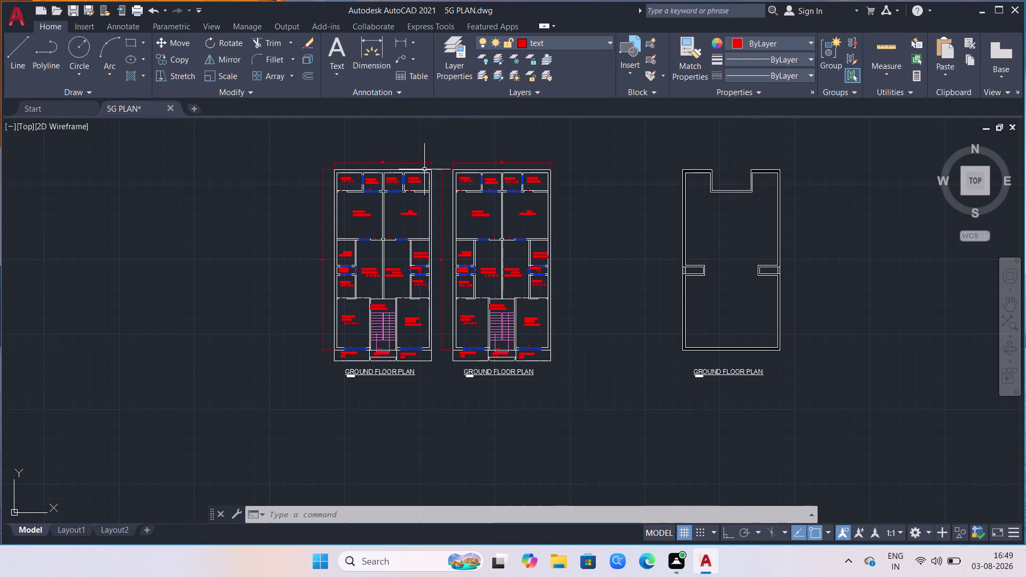
Select the first plan's projection label and its left, bottom and right edge lines.
scroll(up, 3)
scroll(up, 3)
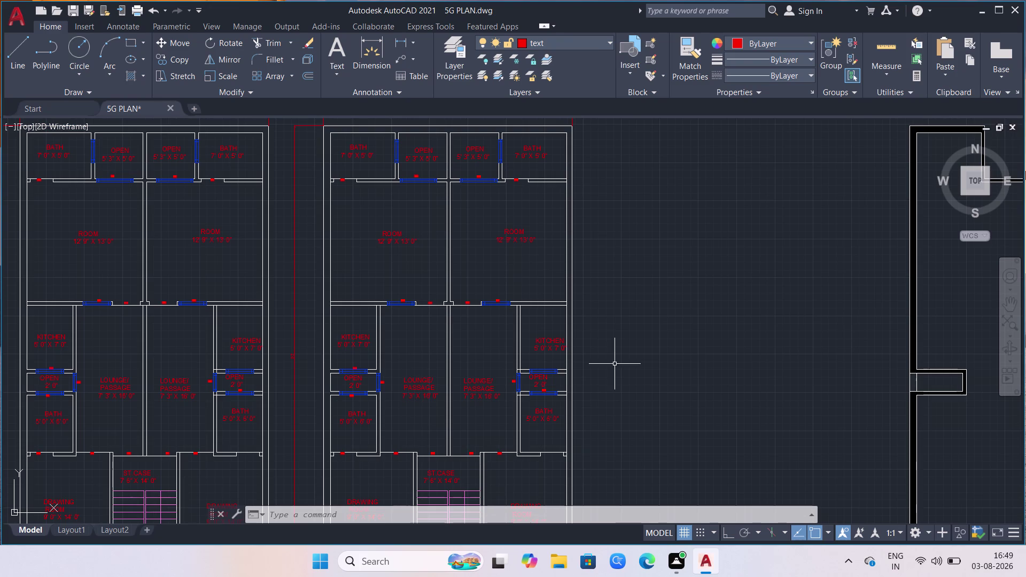
scroll(down, 3)
scroll(down, 3)
scroll(up, 3)
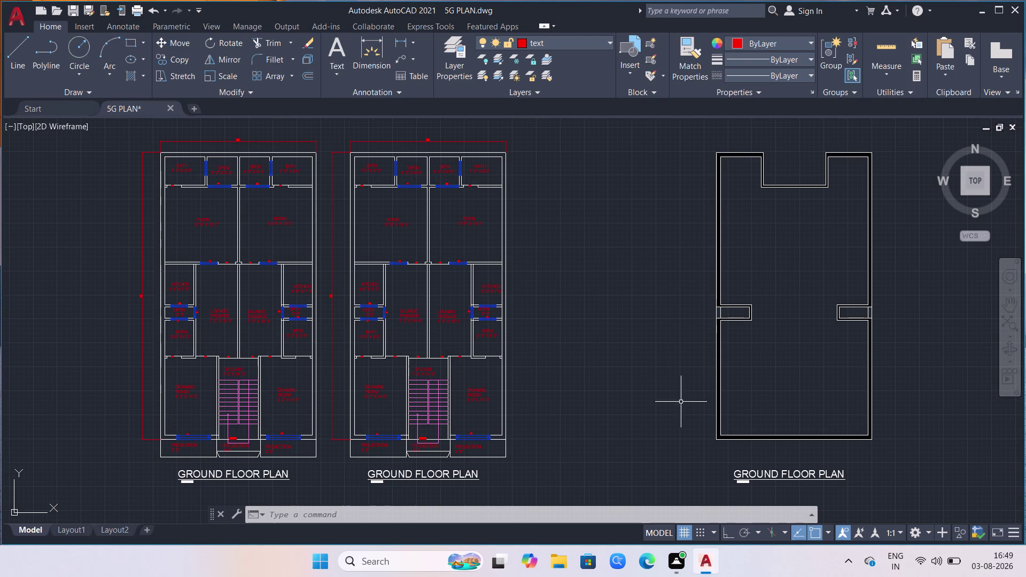
click(538, 135)
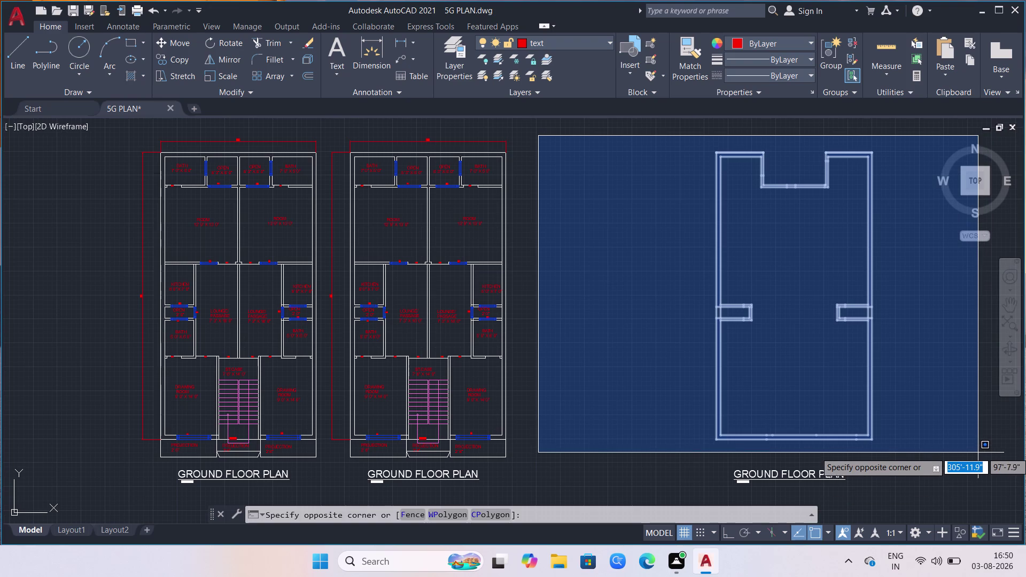
key(Escape)
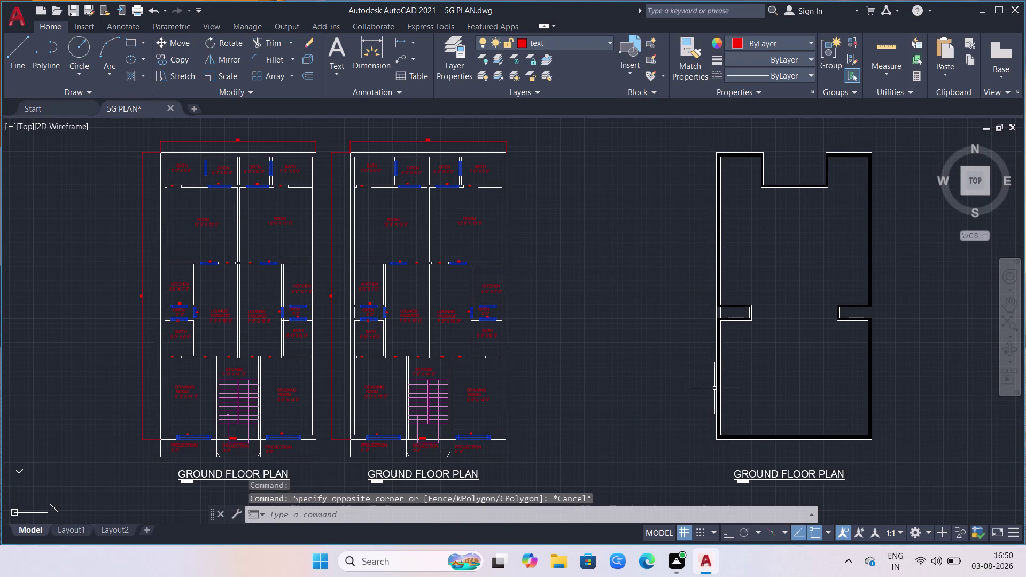
scroll(up, 3)
scroll(up, 3)
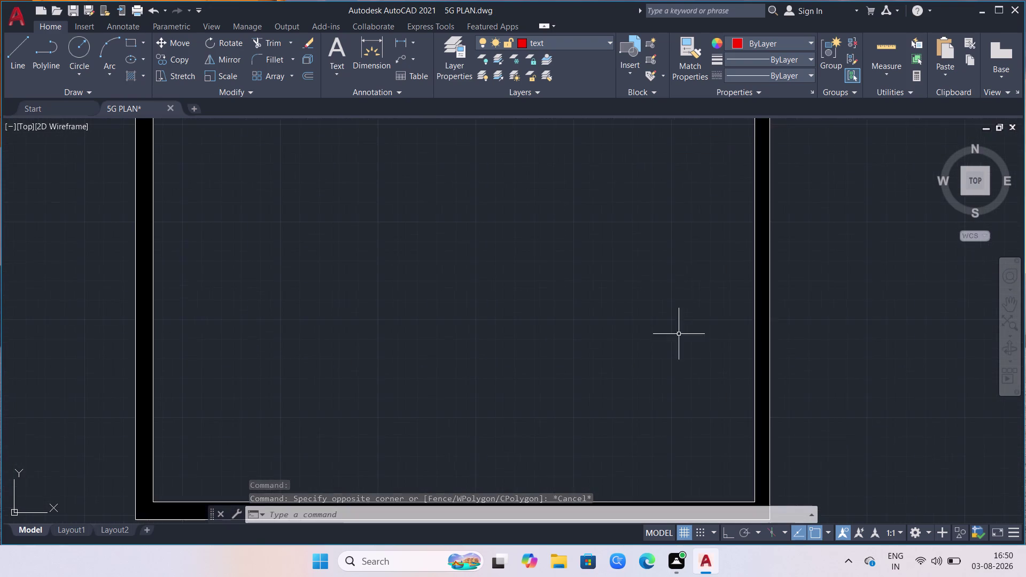
scroll(down, 3)
scroll(down, 3)
scroll(down, 3)
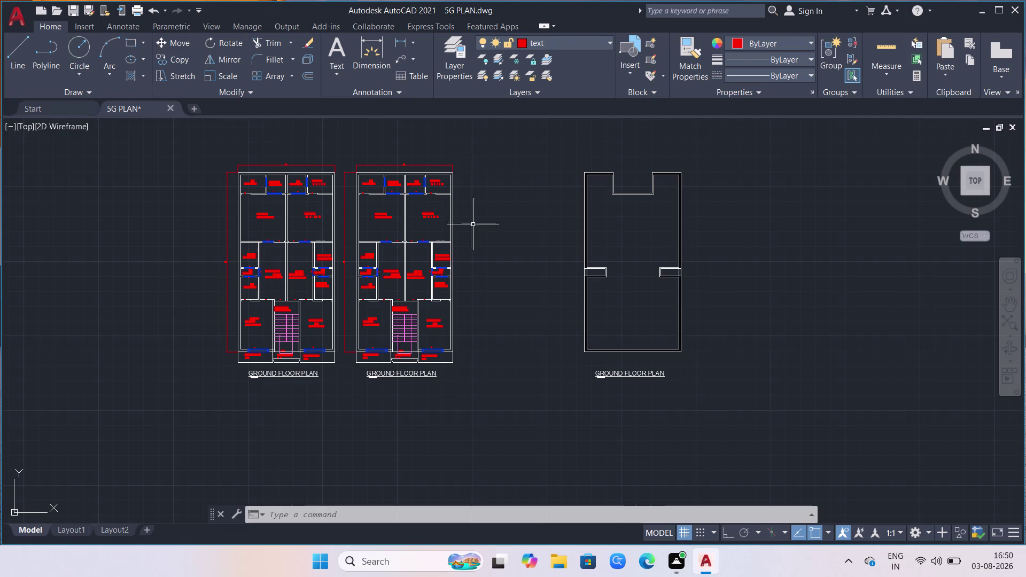
scroll(up, 3)
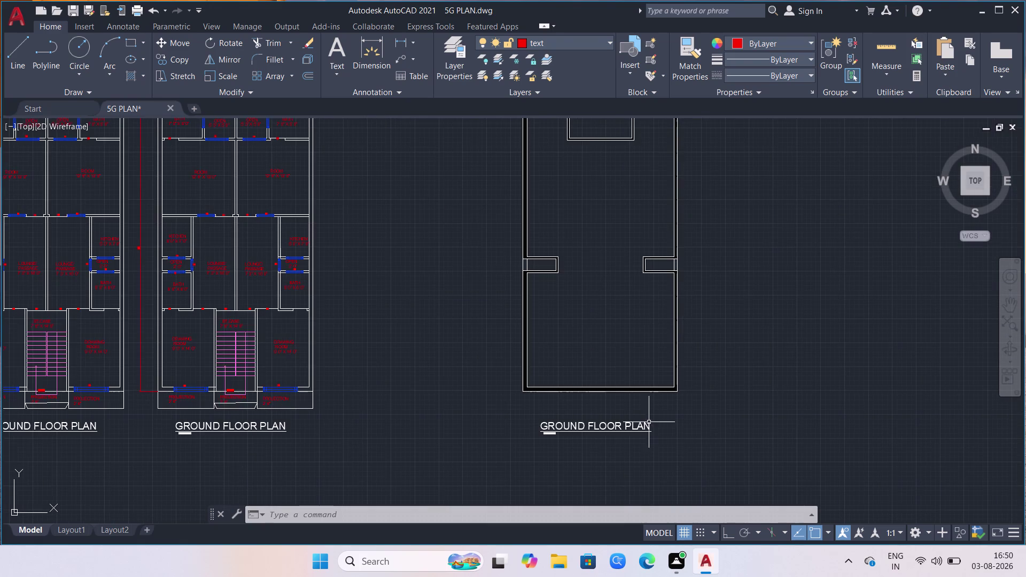
scroll(up, 3)
scroll(down, 3)
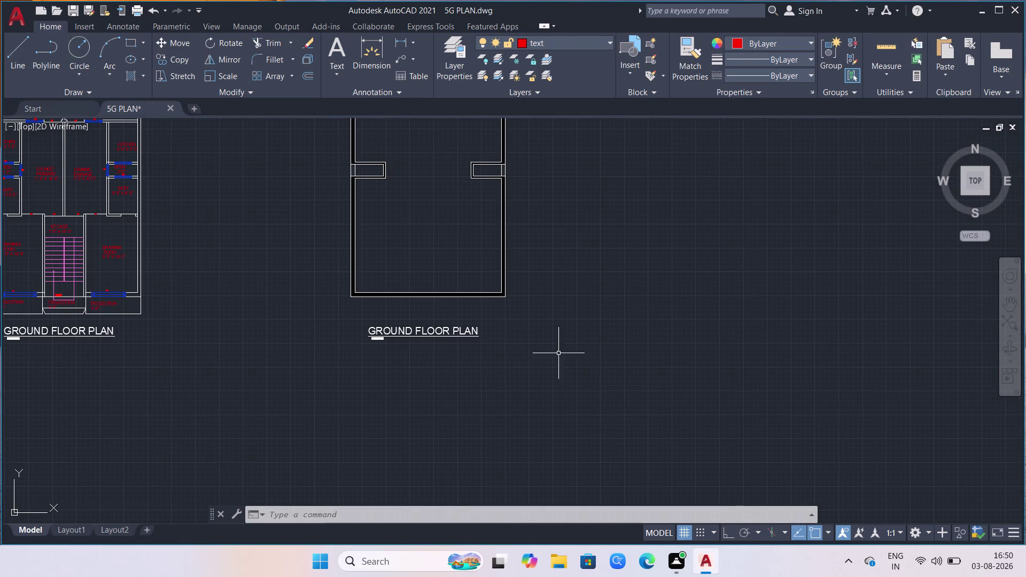
scroll(down, 3)
scroll(up, 3)
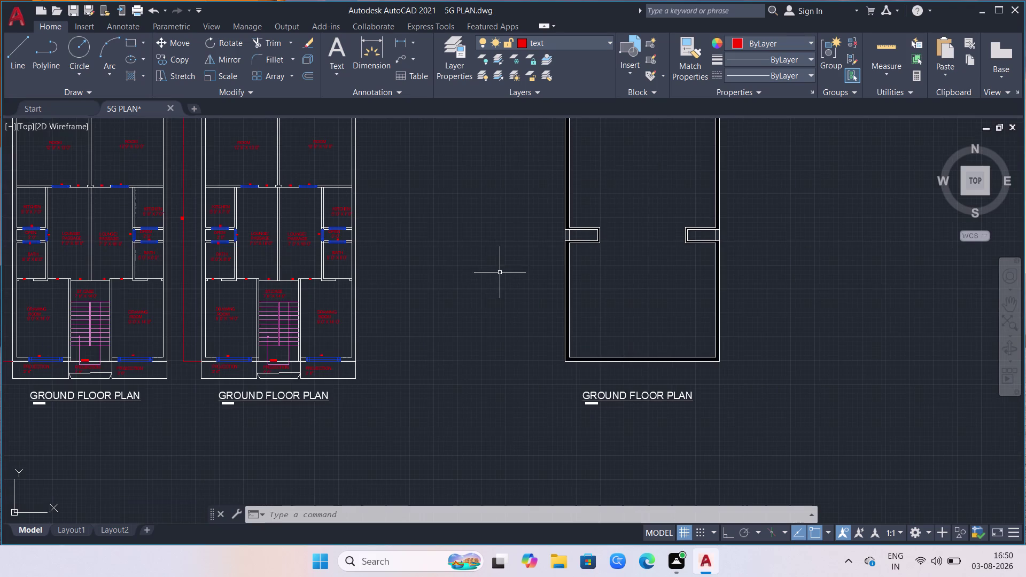
scroll(down, 3)
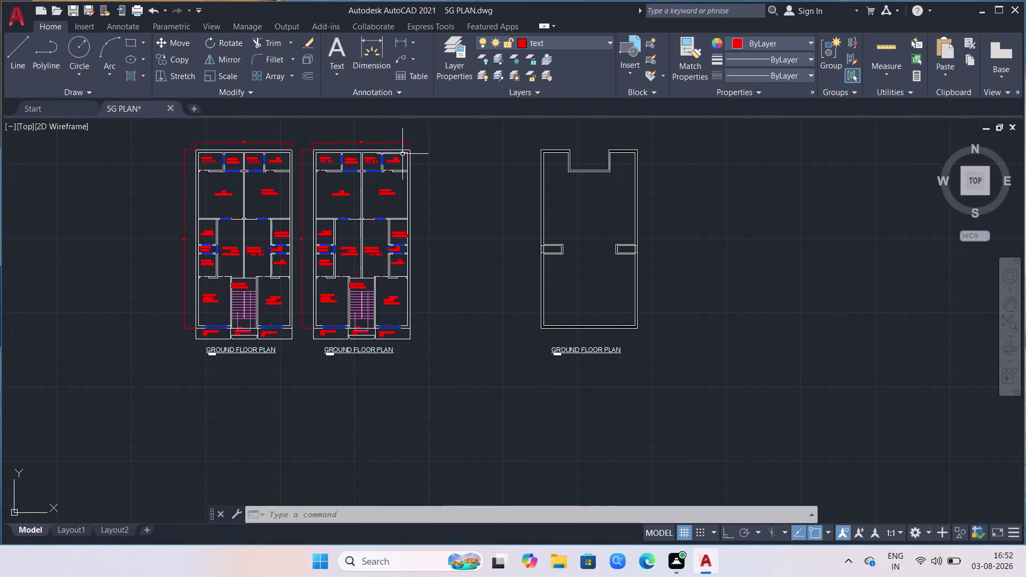
scroll(down, 3)
scroll(up, 3)
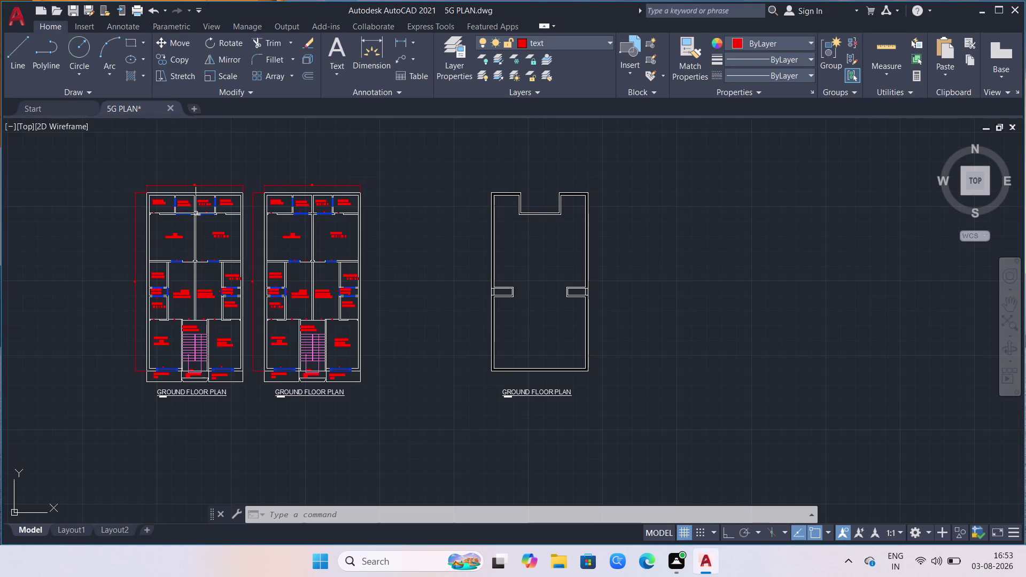
scroll(down, 3)
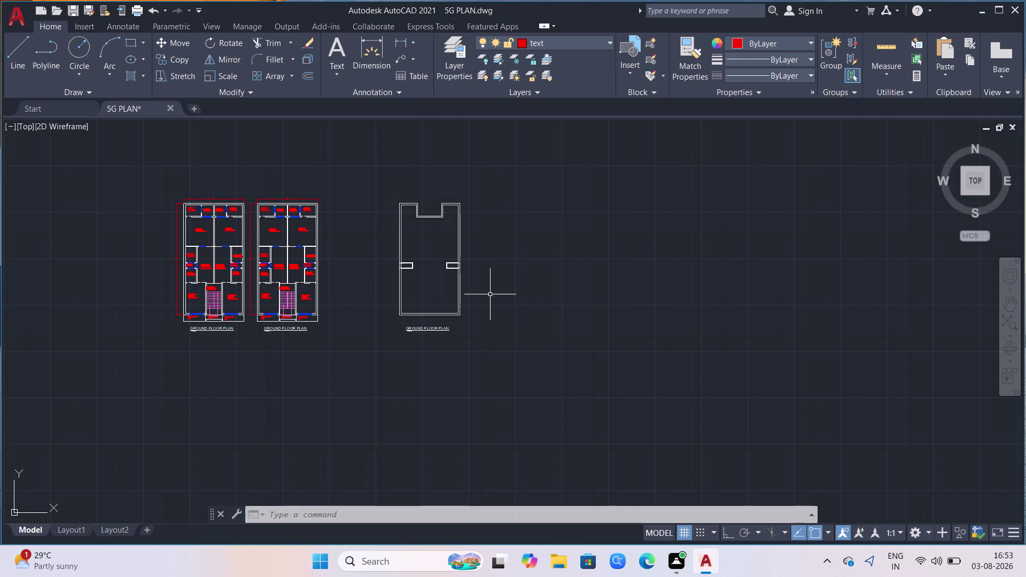
scroll(up, 3)
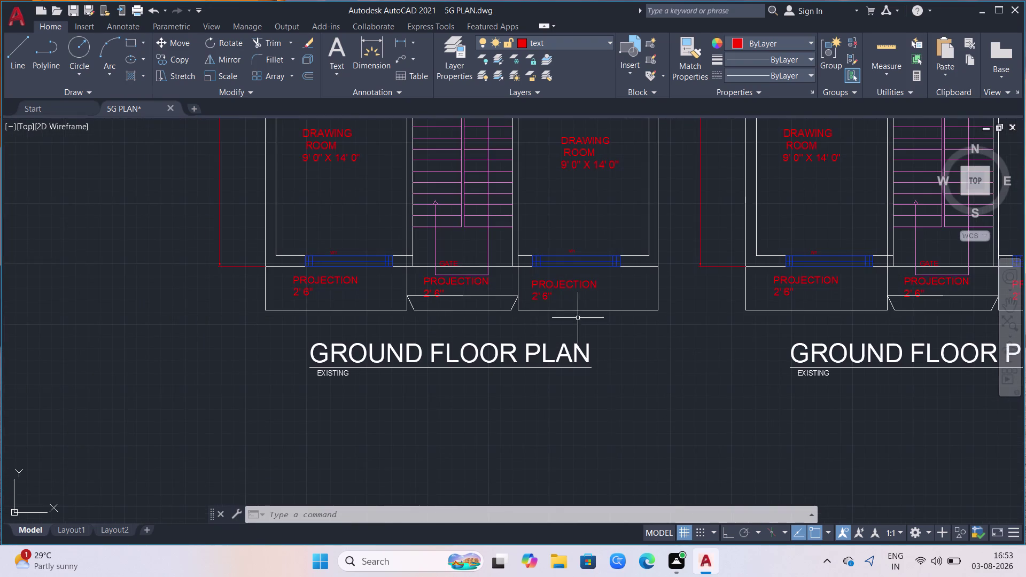
scroll(up, 3)
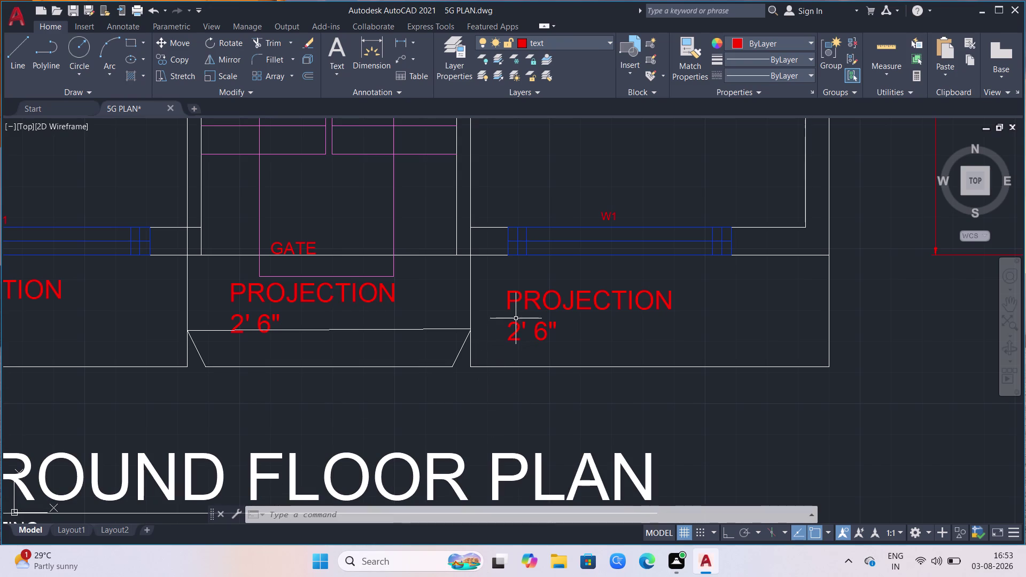
scroll(down, 3)
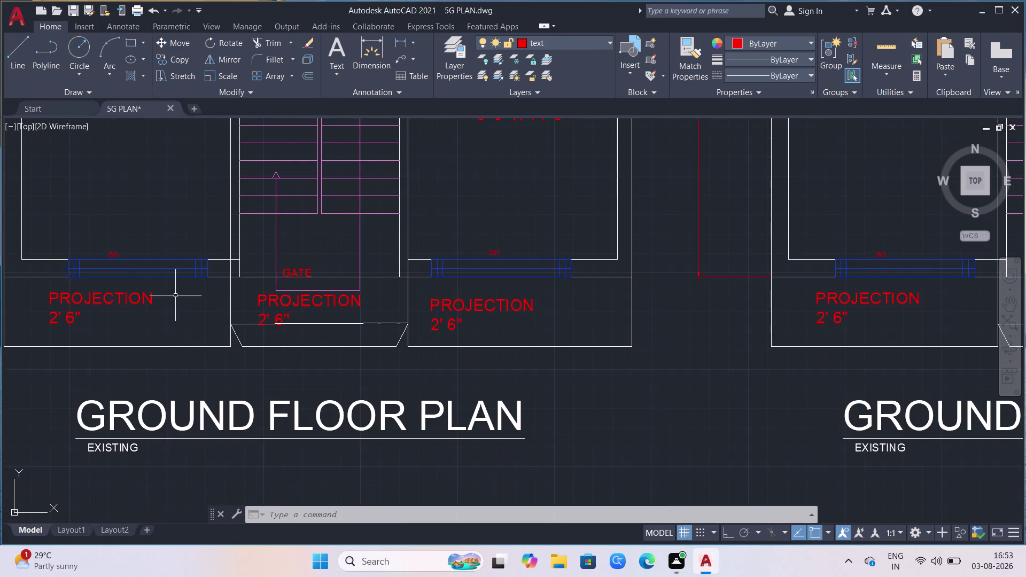
scroll(down, 3)
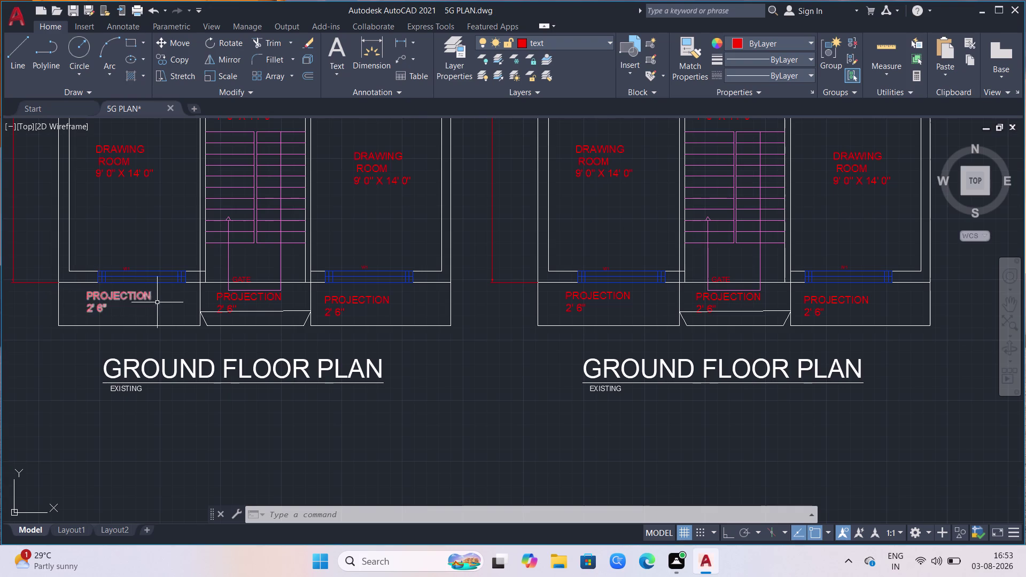
click(96, 295)
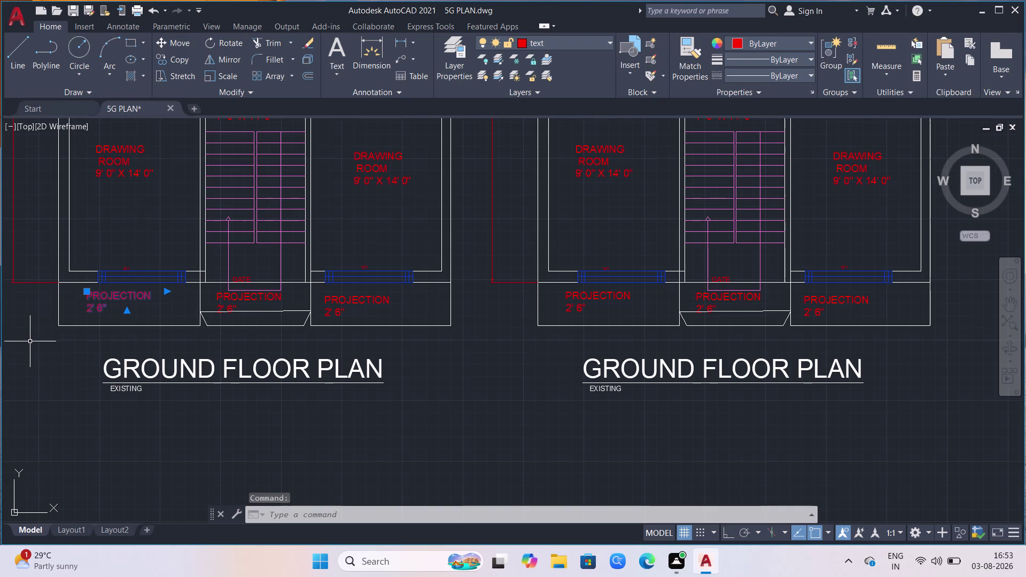
scroll(up, 3)
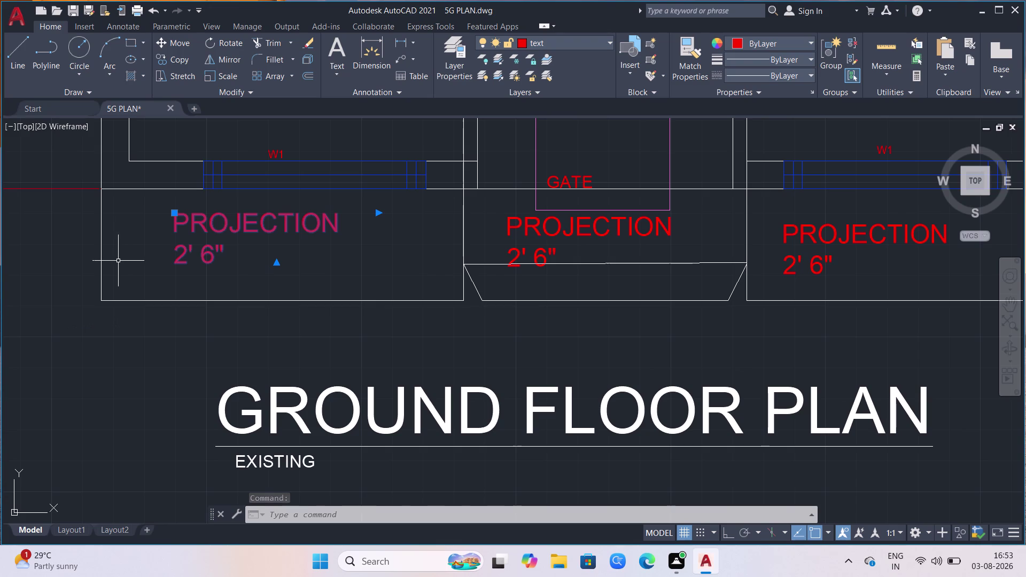
click(102, 261)
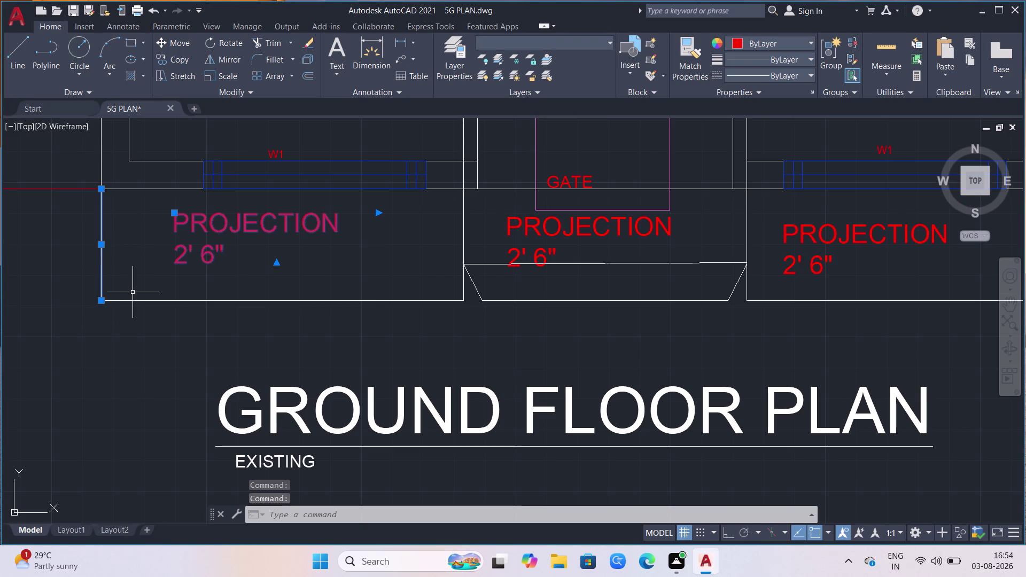
click(141, 299)
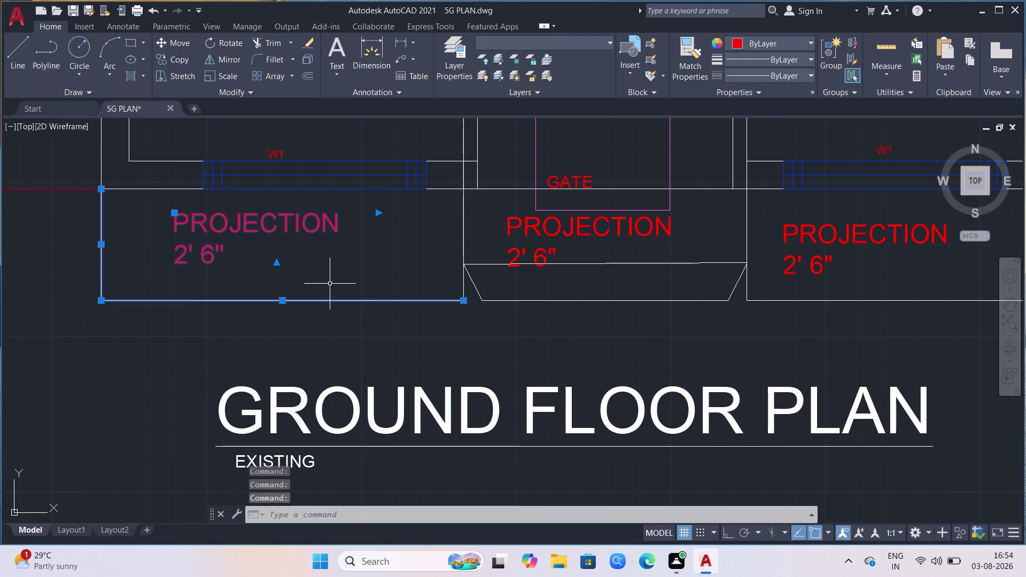
click(464, 242)
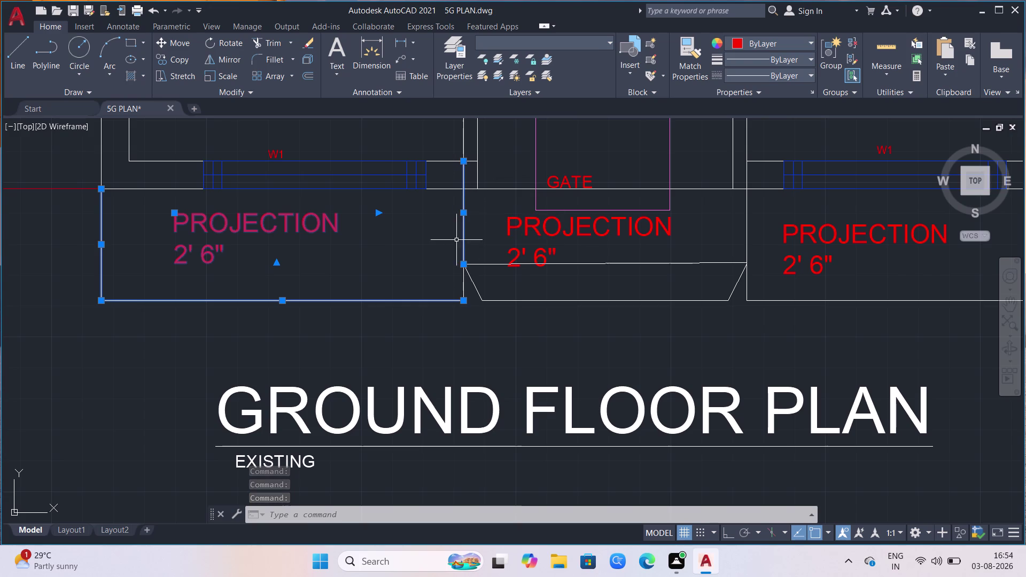
click(463, 290)
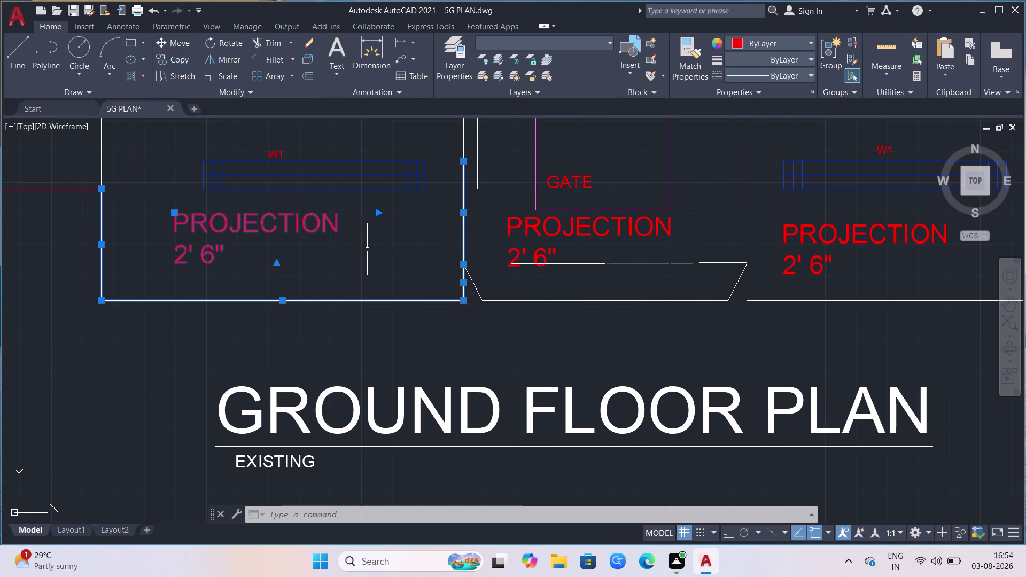
key(Escape)
click(355, 300)
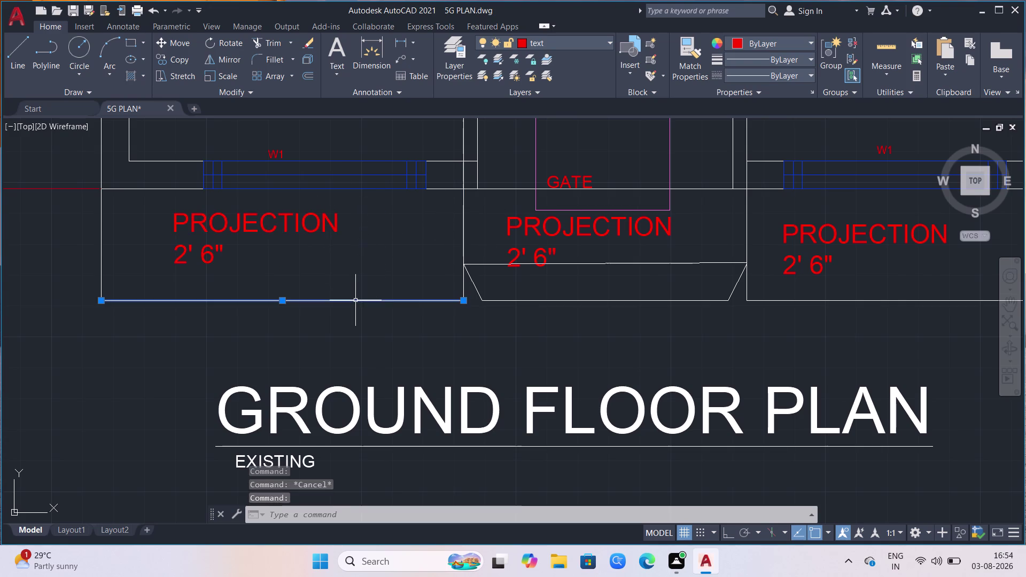
click(463, 280)
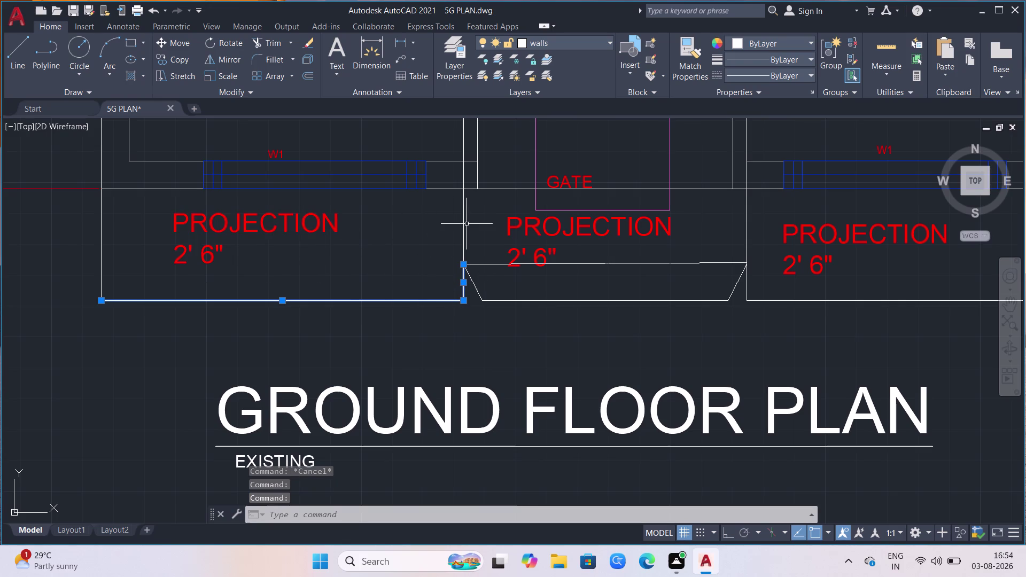
click(462, 222)
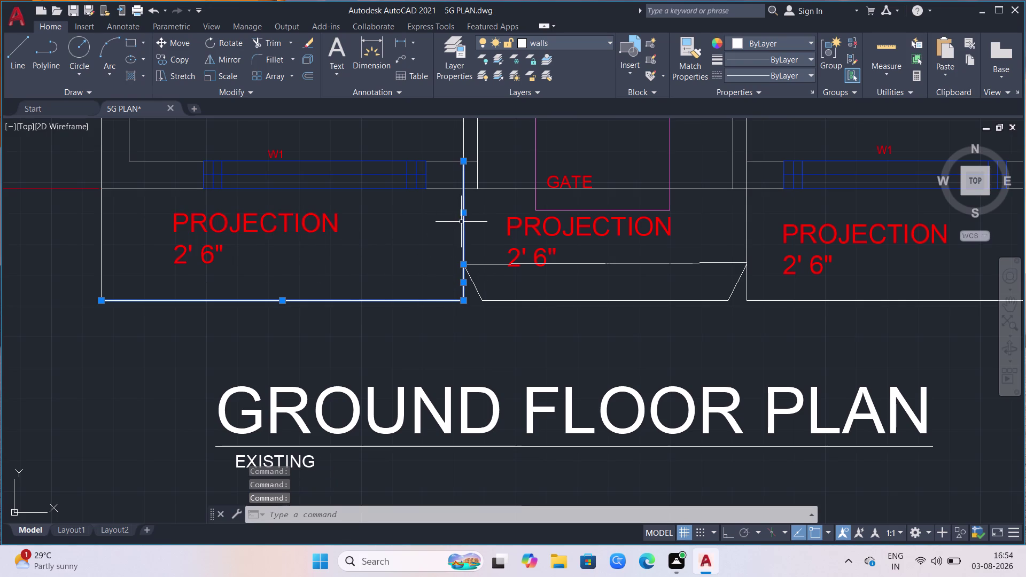
click(106, 241)
click(71, 241)
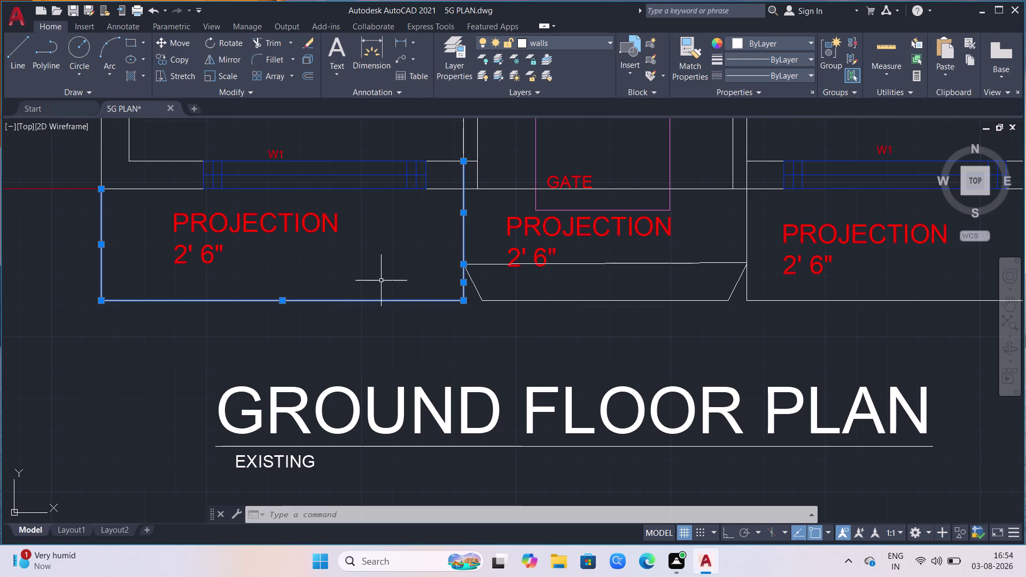
Run OFFSET at distance 2 and double the left projection's bottom and right edges.
key(o)
key(Return)
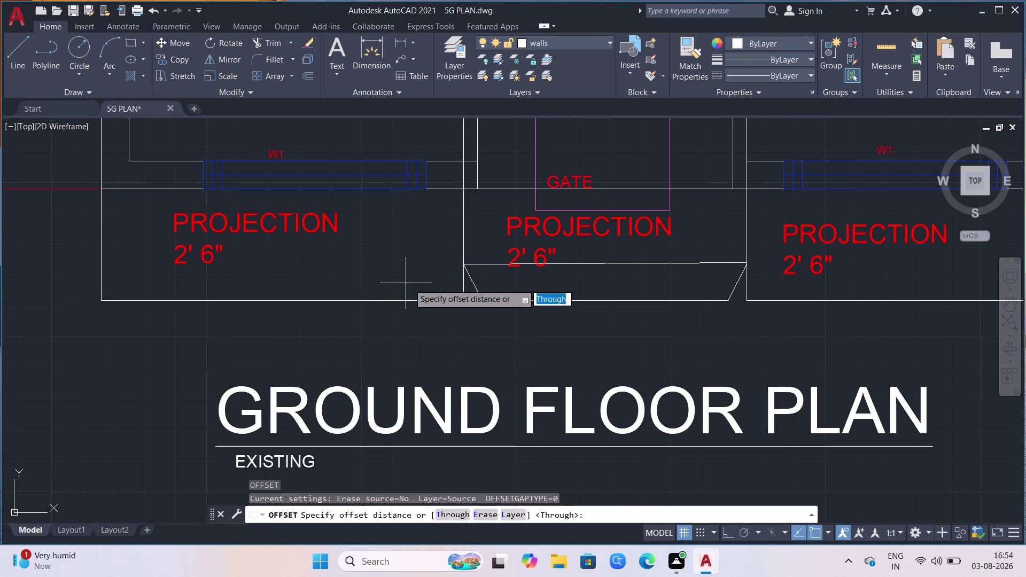
click(467, 301)
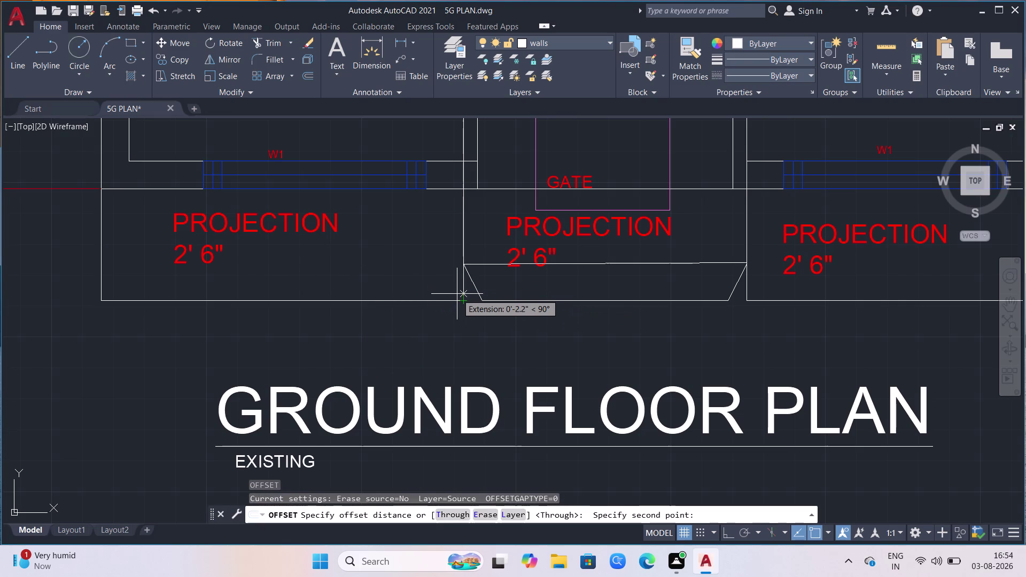
key(2)
key(Return)
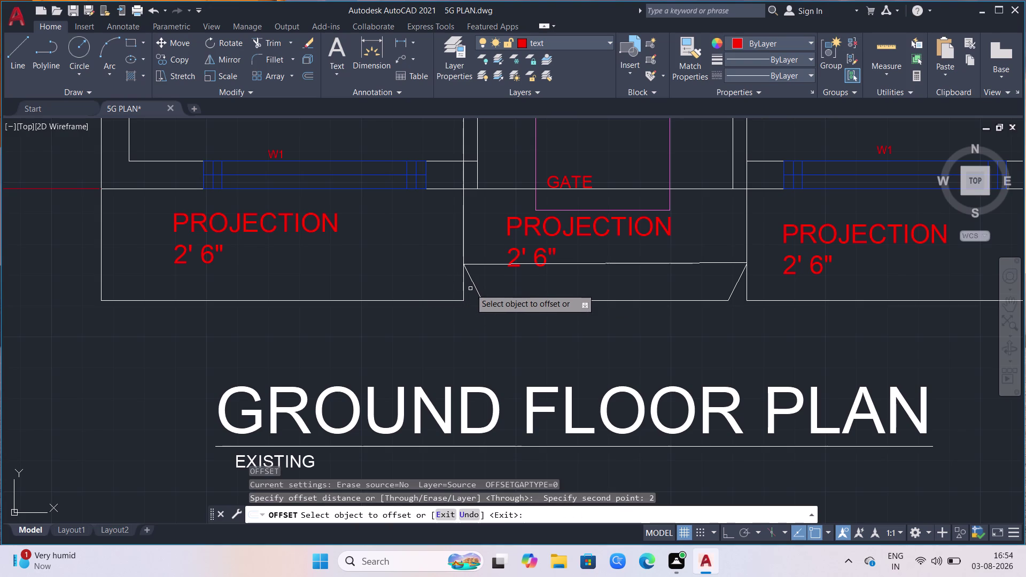
click(446, 300)
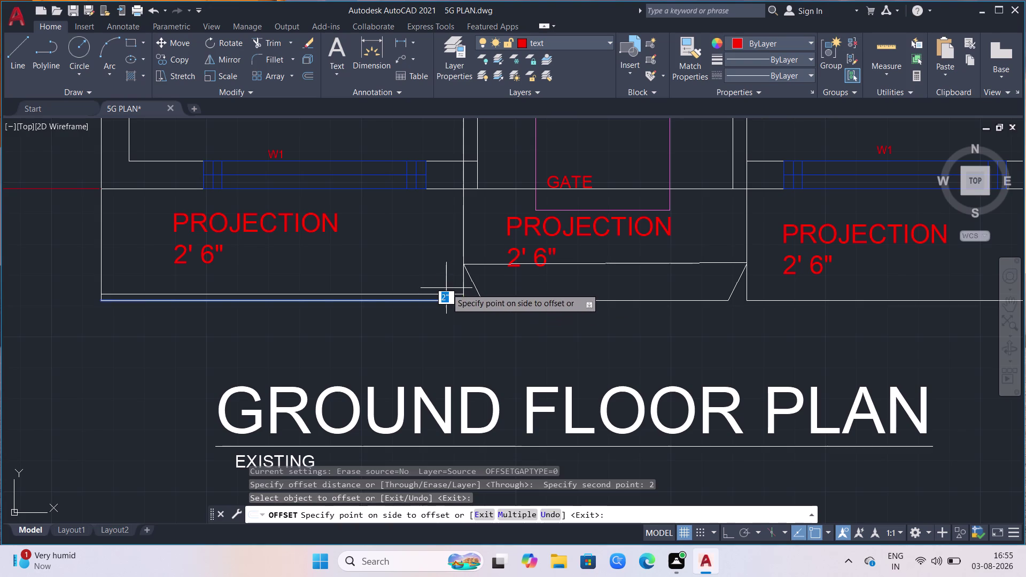
click(446, 288)
click(462, 282)
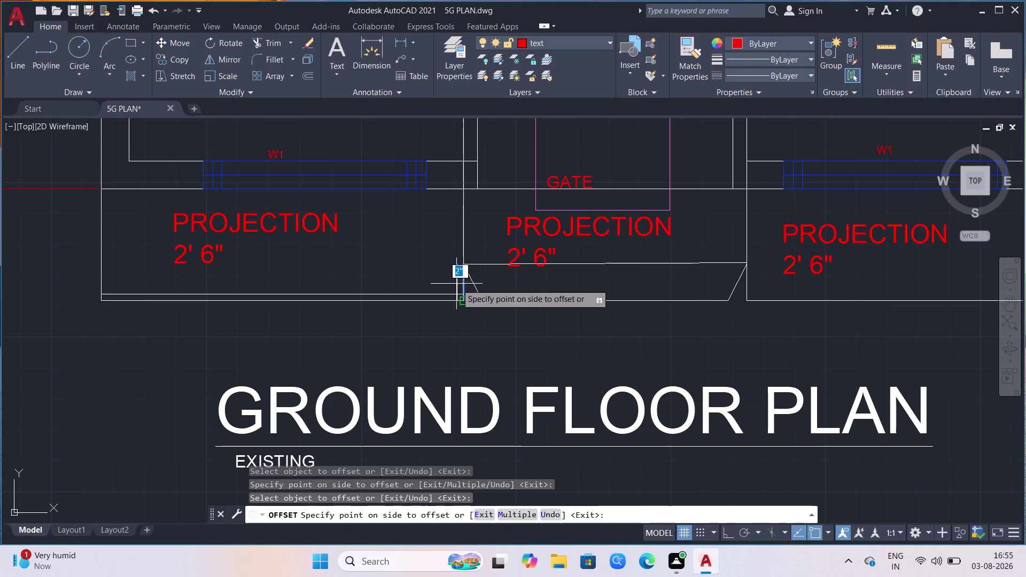
click(456, 284)
click(463, 281)
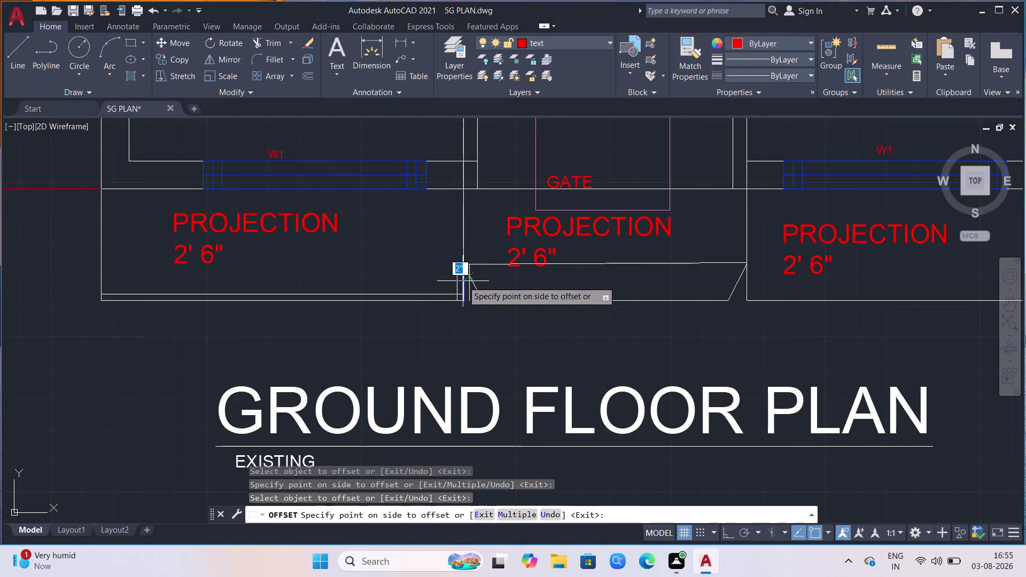
click(413, 285)
click(464, 231)
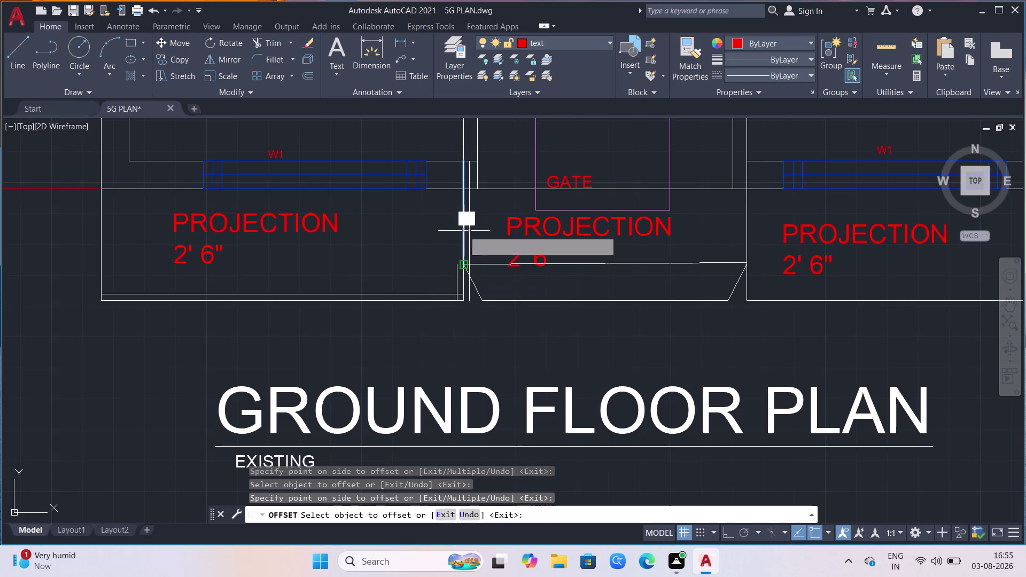
click(439, 238)
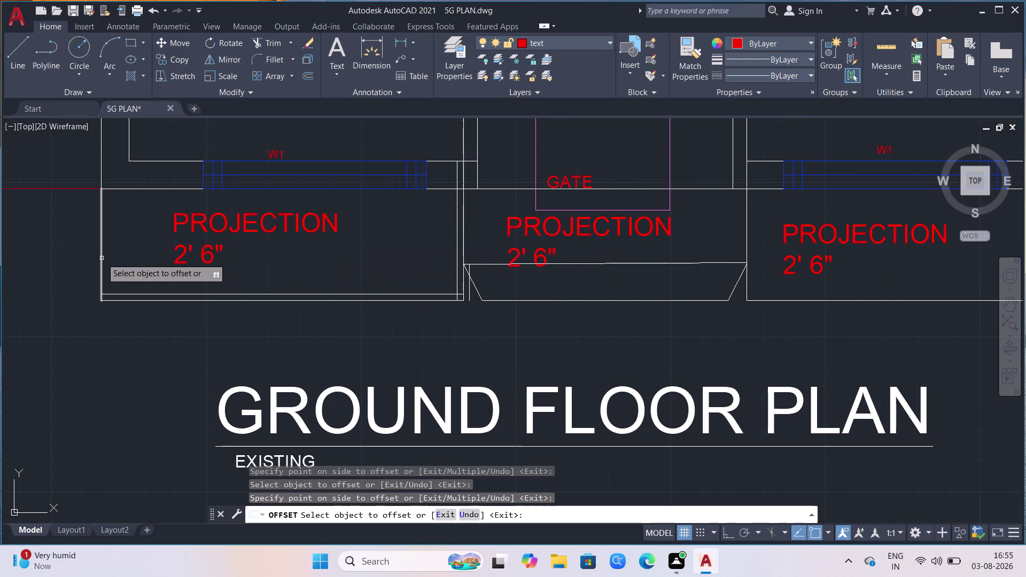
Offset the left outer edge and the middle projection's angled and bottom edges inward.
click(102, 259)
click(112, 258)
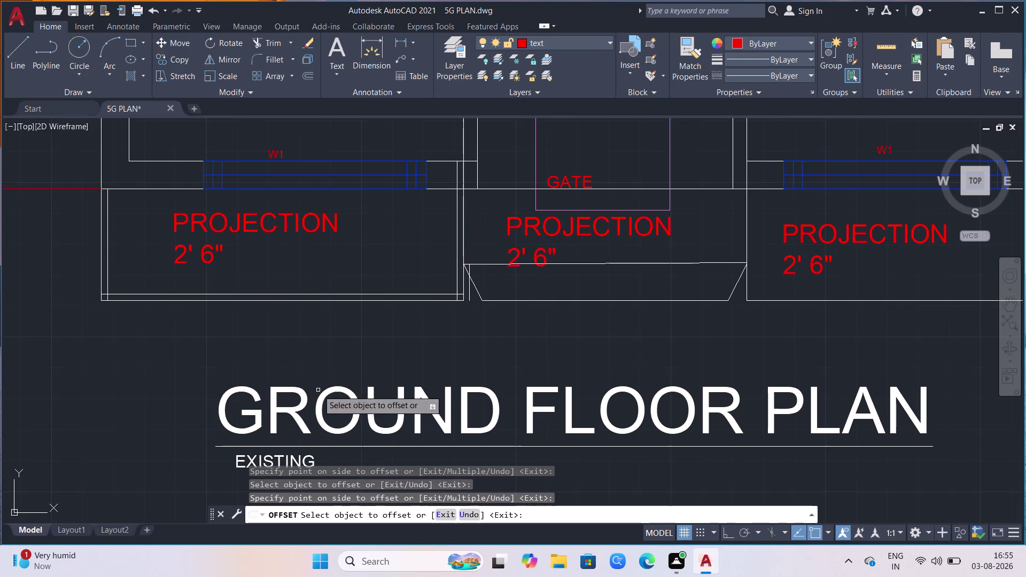
click(478, 292)
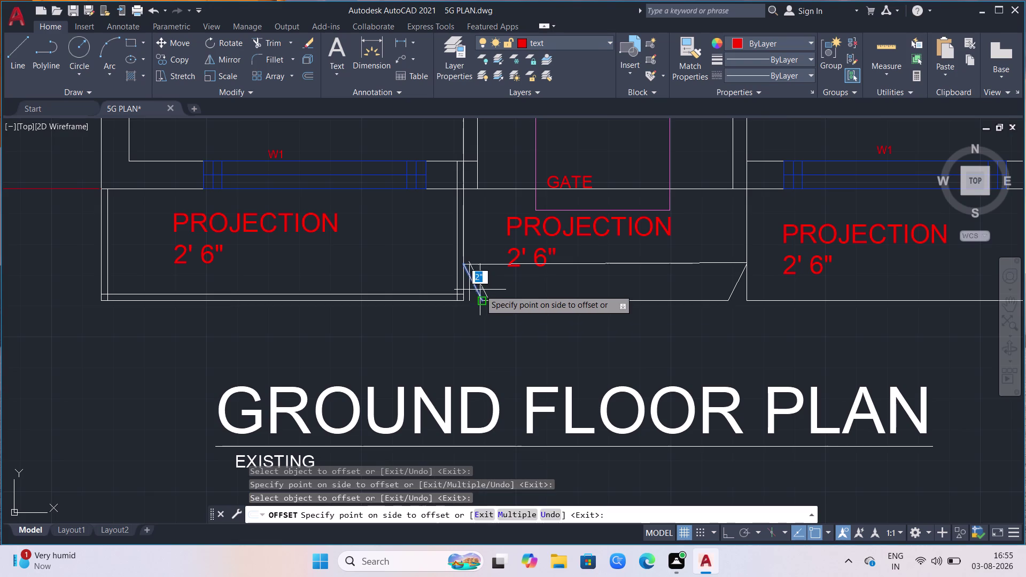
click(494, 282)
click(565, 301)
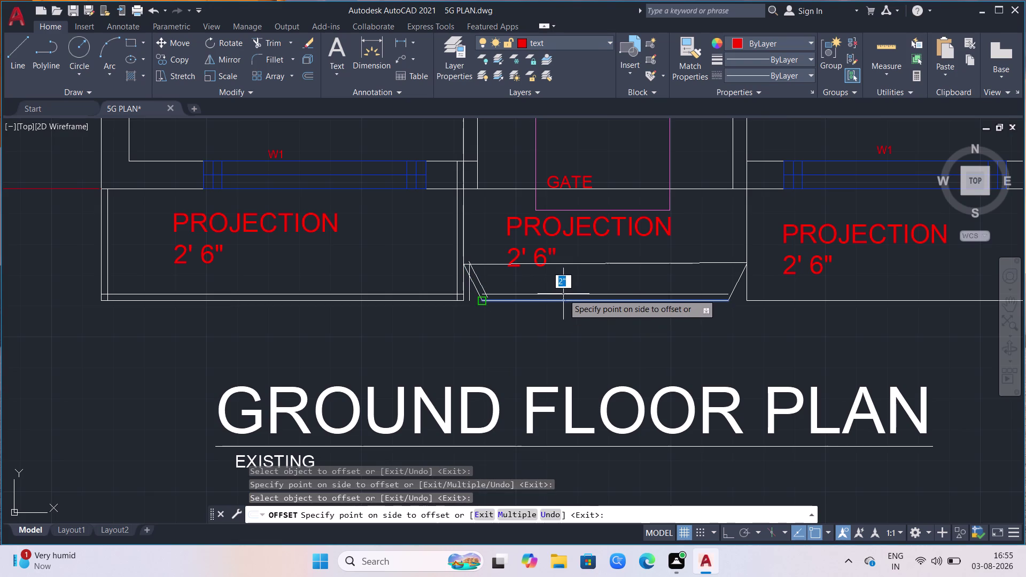
click(563, 288)
click(736, 285)
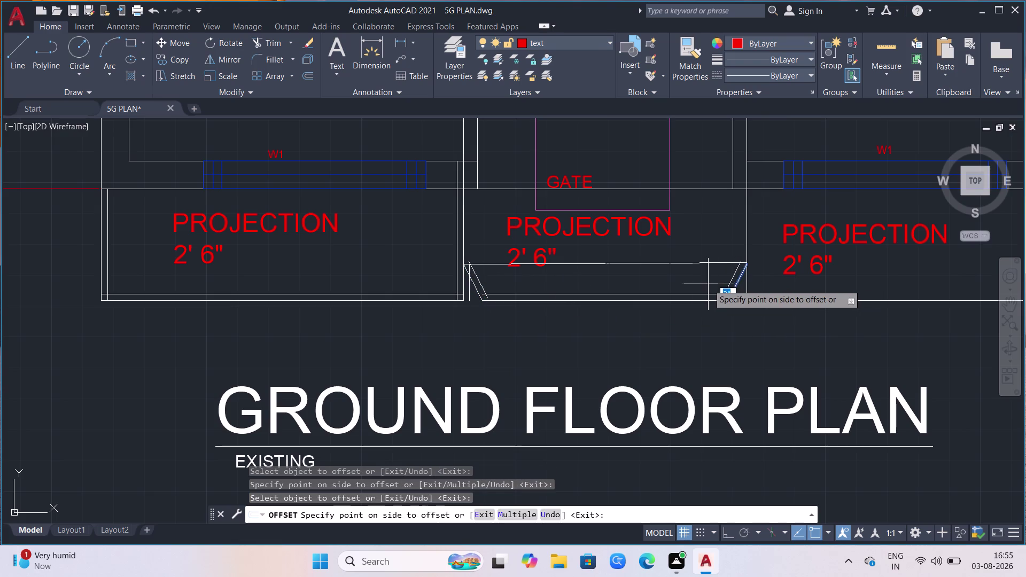
click(707, 285)
click(747, 235)
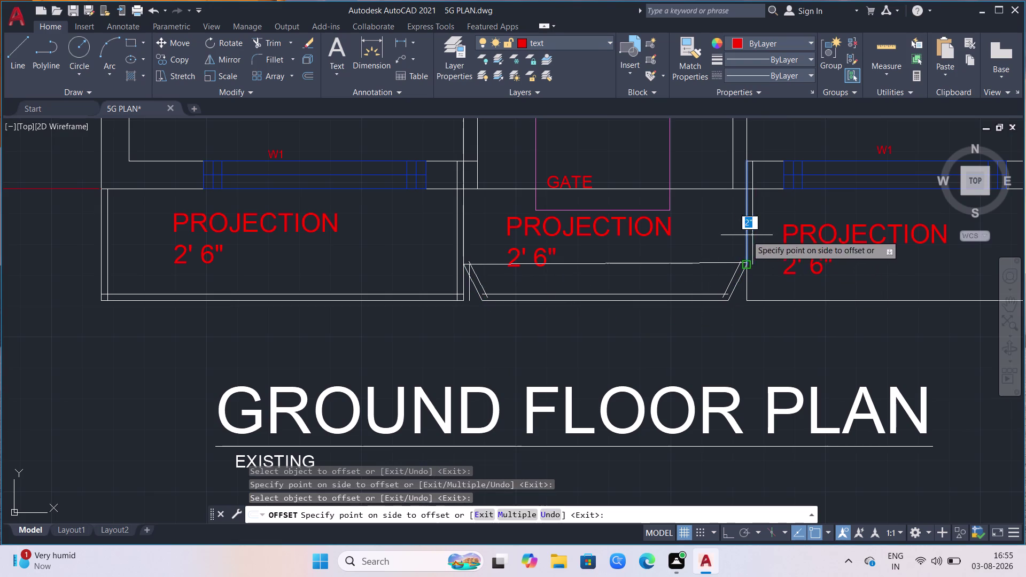
click(709, 243)
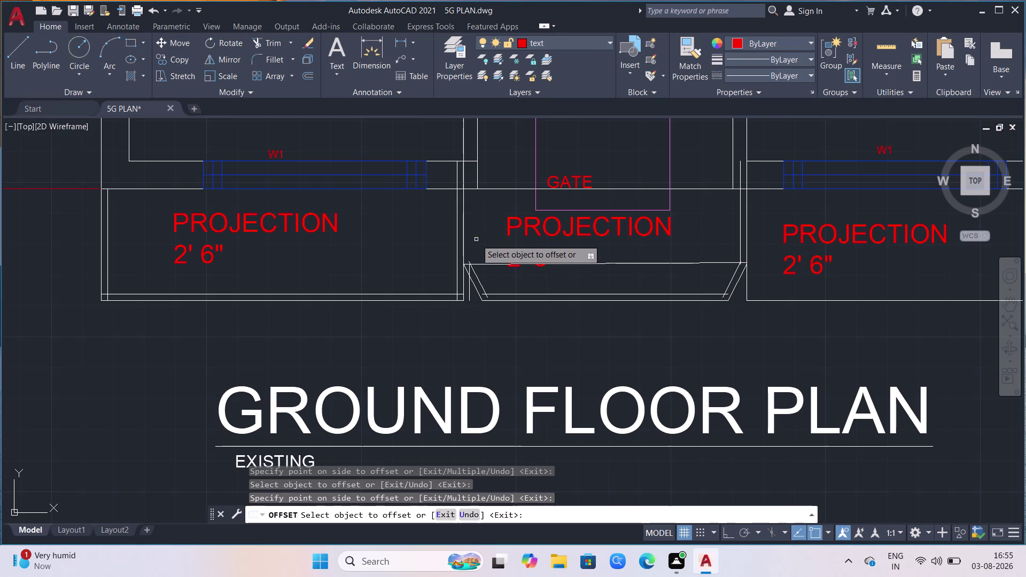
Offset the right projection's left edge and the next plan's projection edge inward, then stop.
click(462, 242)
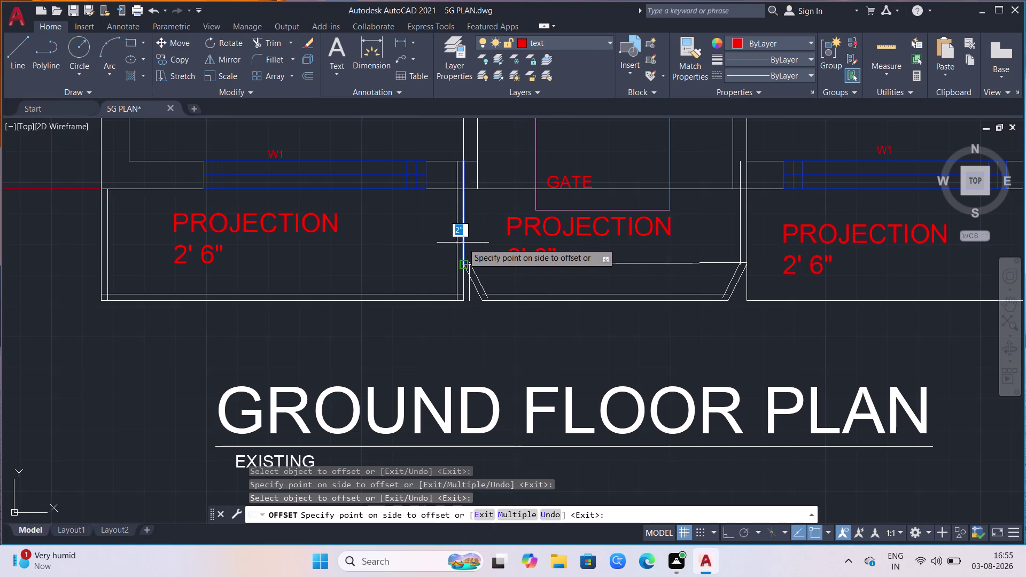
click(484, 245)
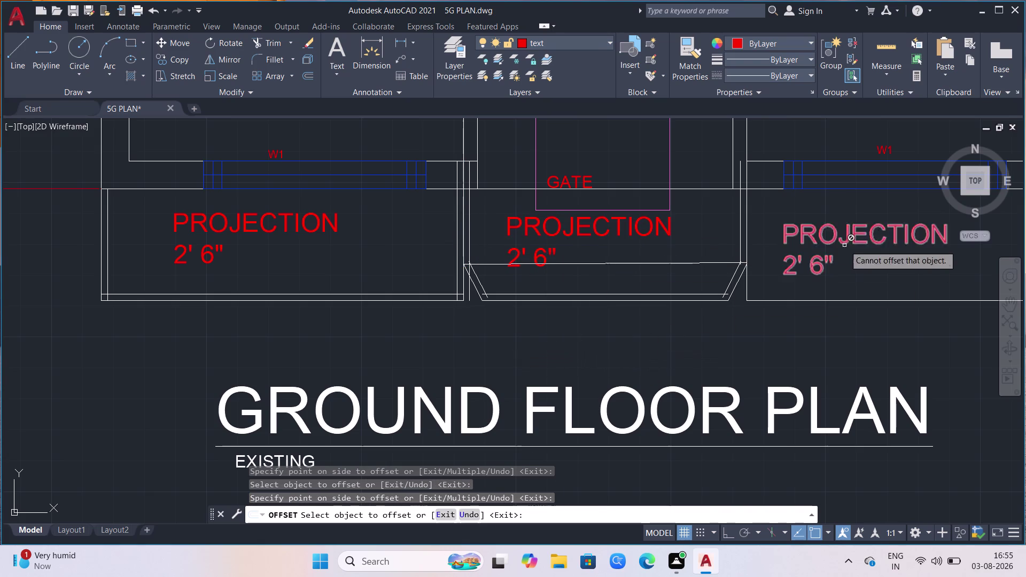
click(747, 230)
click(760, 229)
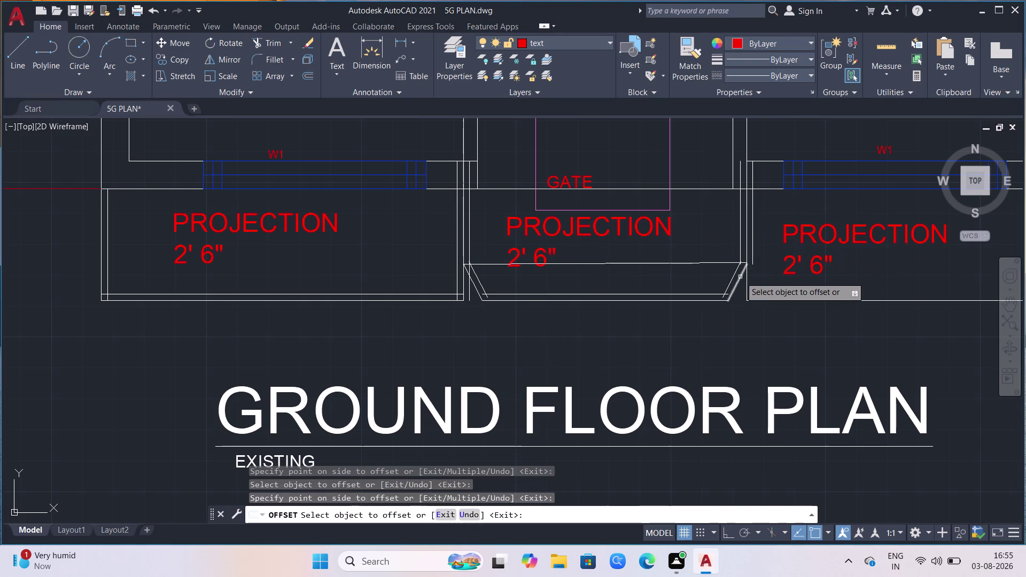
click(747, 278)
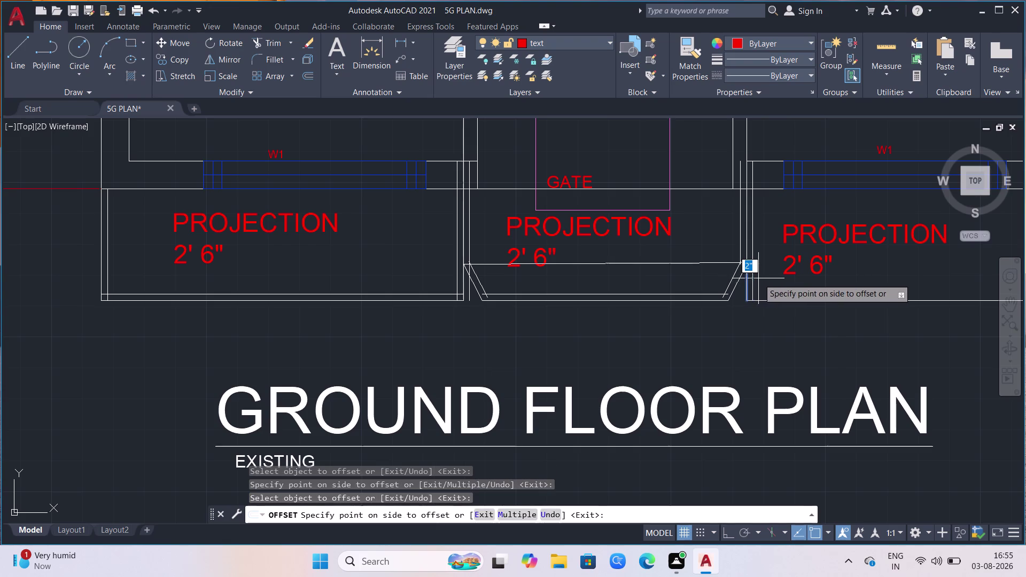
drag(758, 278, 772, 279)
click(806, 296)
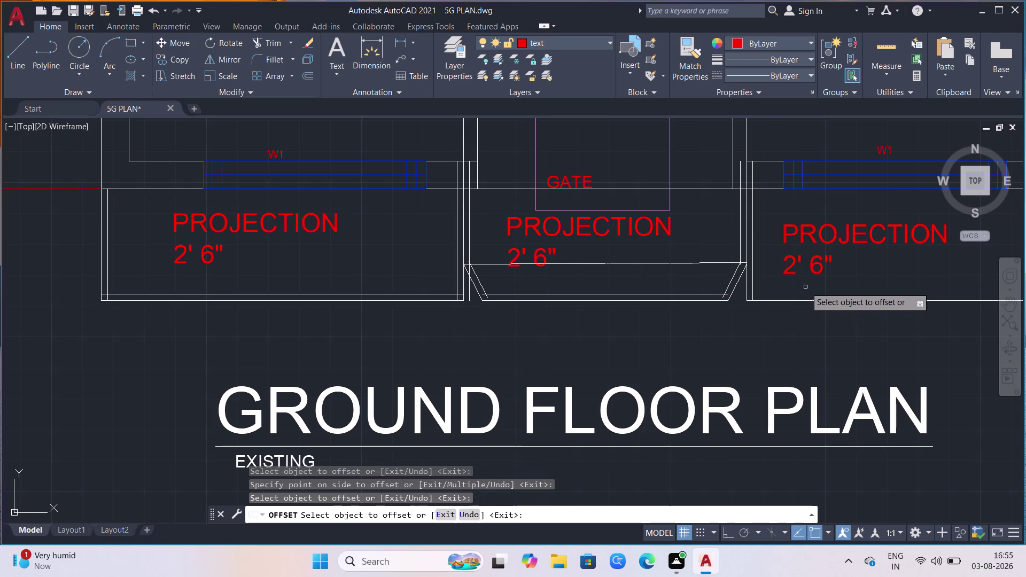
click(809, 301)
click(811, 276)
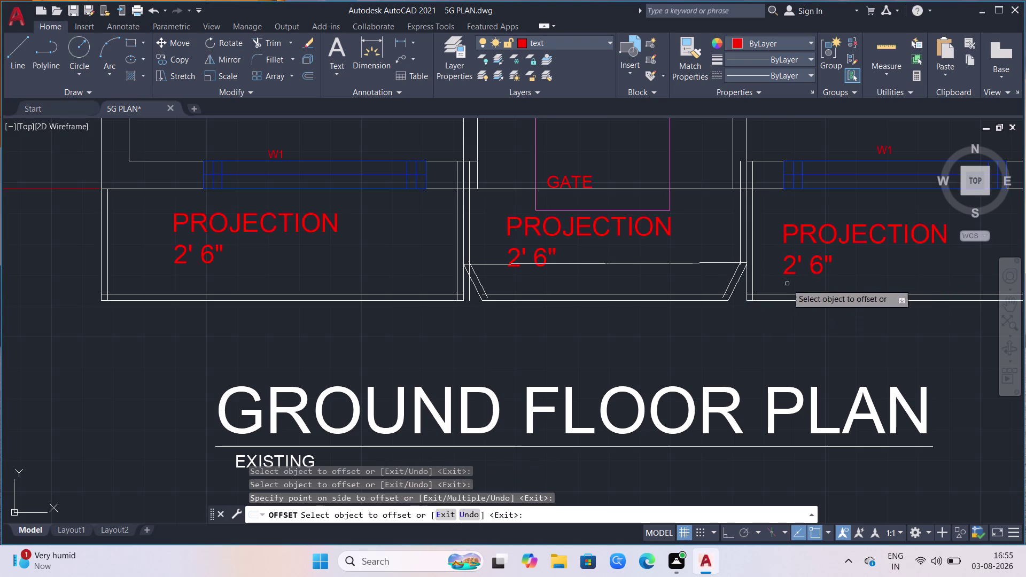
scroll(down, 3)
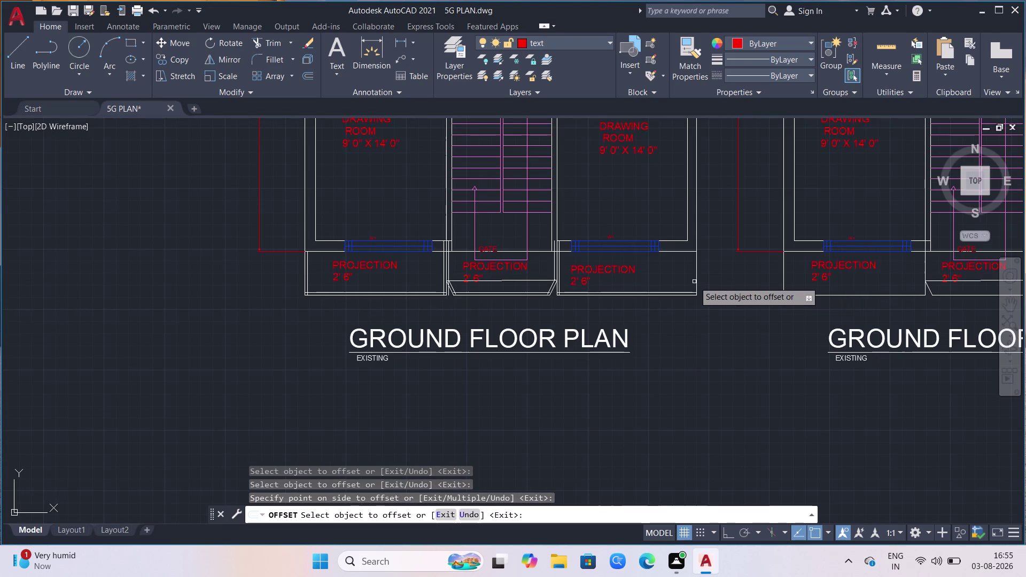
click(694, 282)
click(701, 276)
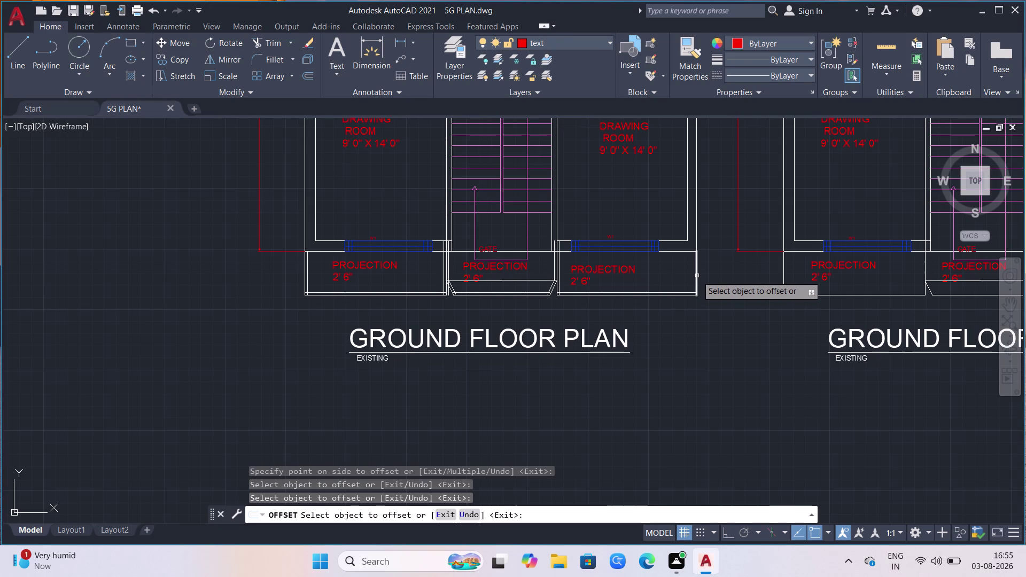
key(Escape)
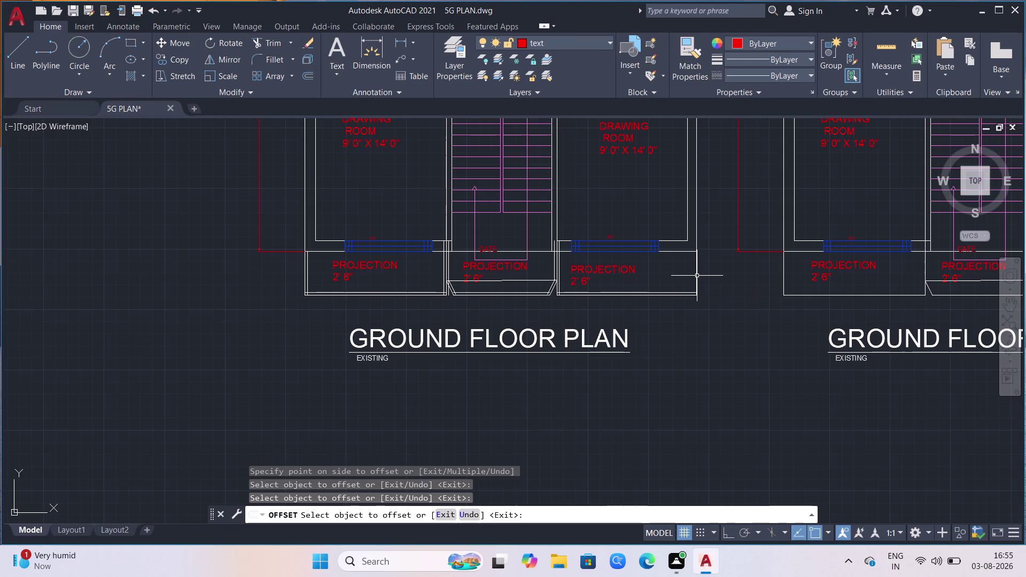
Undo the offset lines with Ctrl+Z twice and zoom back to the projection area.
key(ctrl+z)
key(ctrl+z)
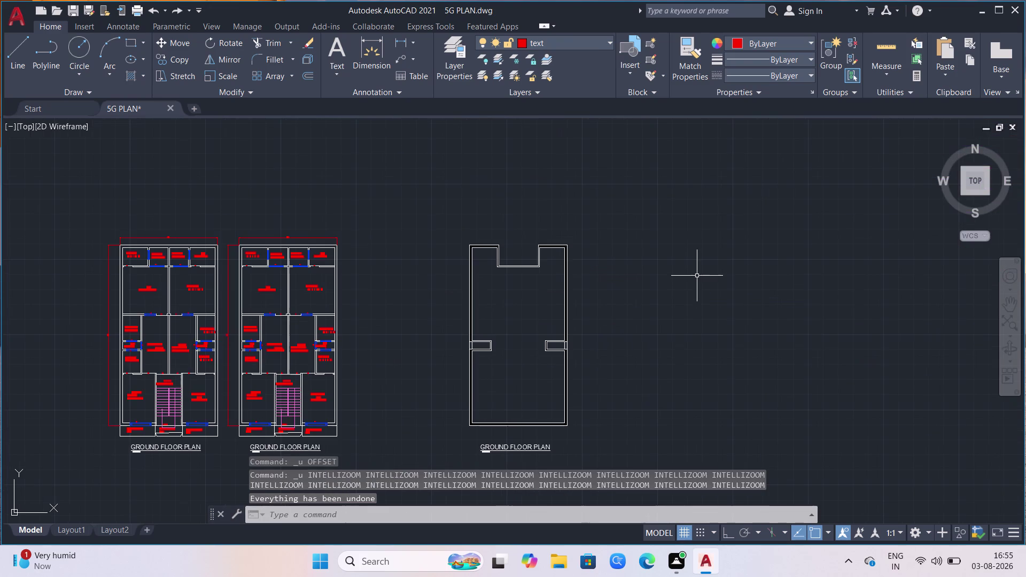
scroll(down, 3)
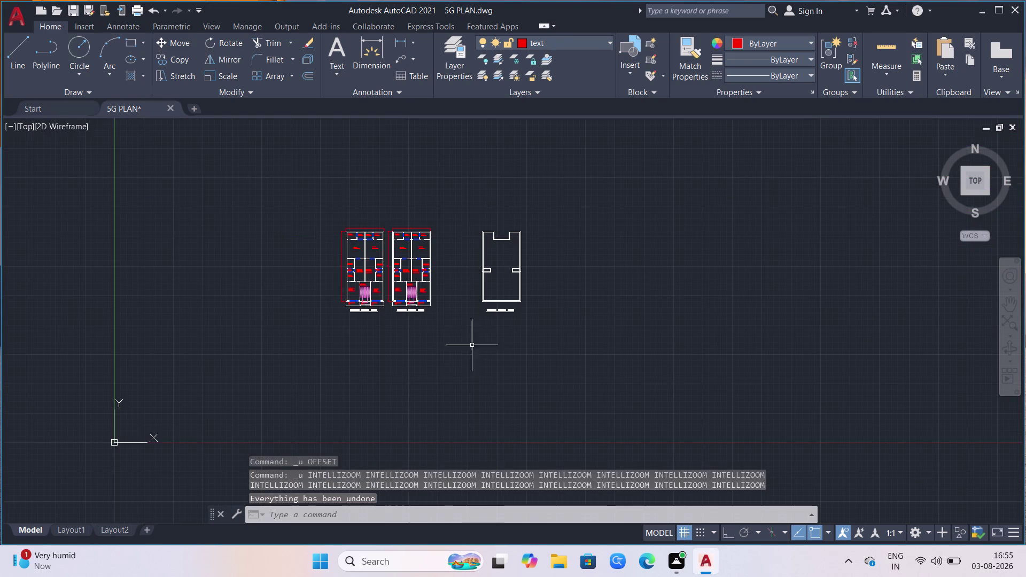
scroll(up, 3)
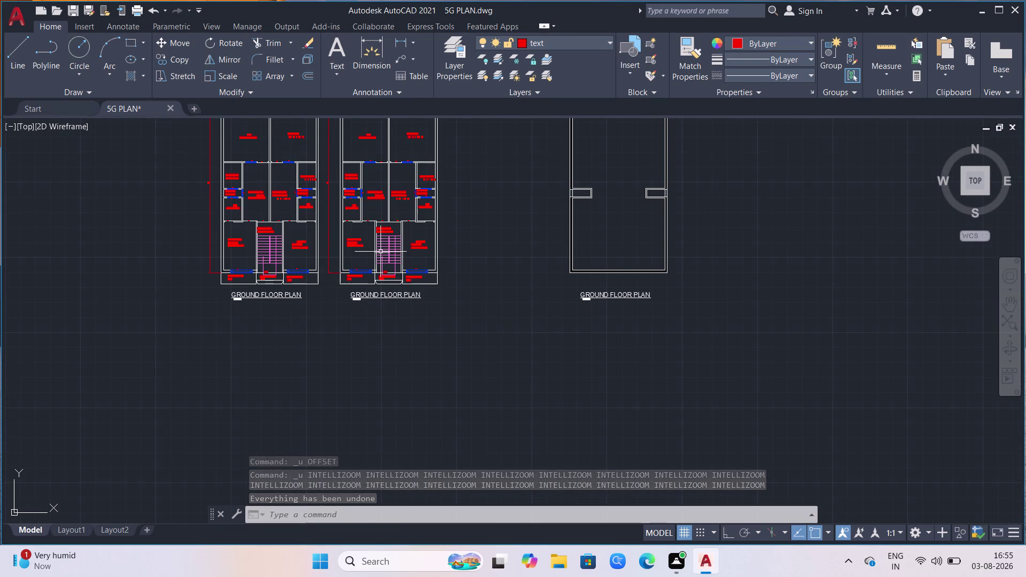
scroll(up, 3)
scroll(up, 3)
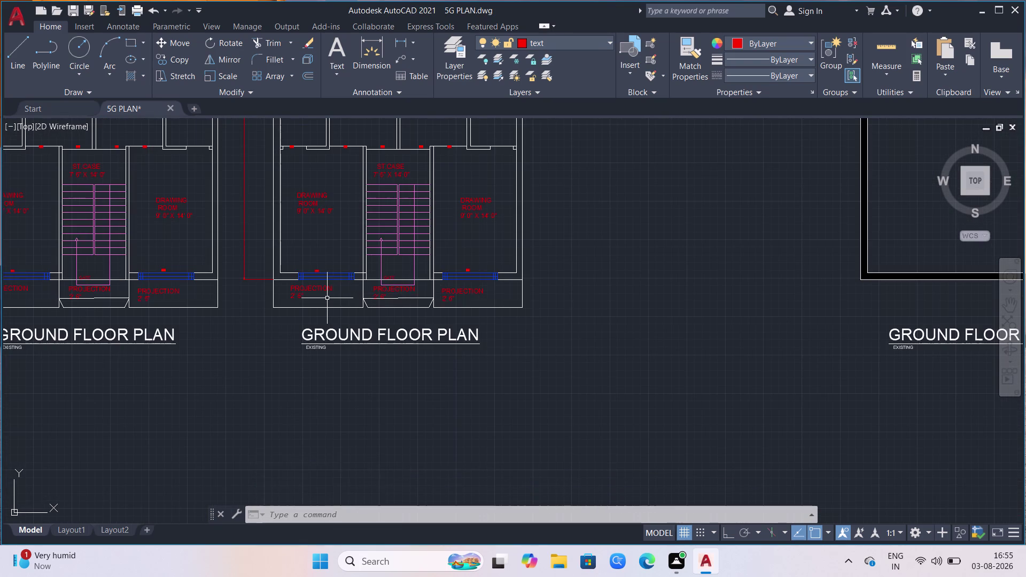
scroll(up, 3)
scroll(up, 3)
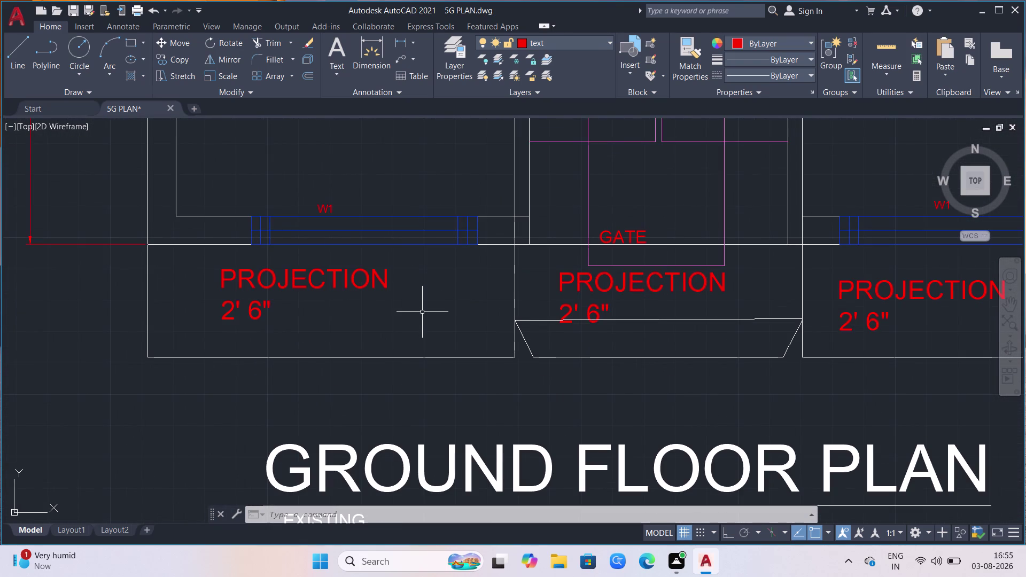
Restart OFFSET at distance 2 and double the left bay's left, front and right edges.
key(o)
key(Return)
click(515, 297)
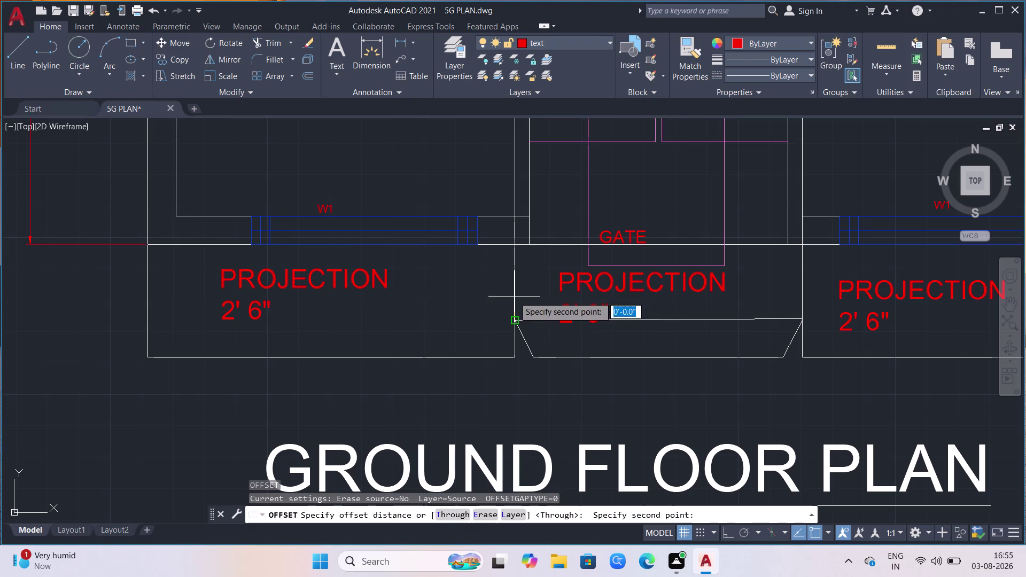
key(2)
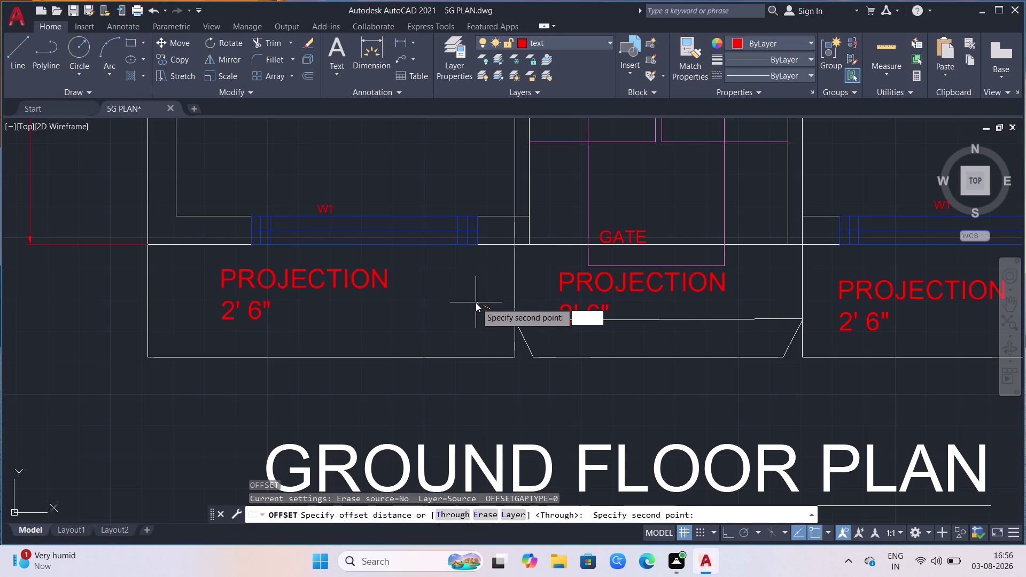
key(Return)
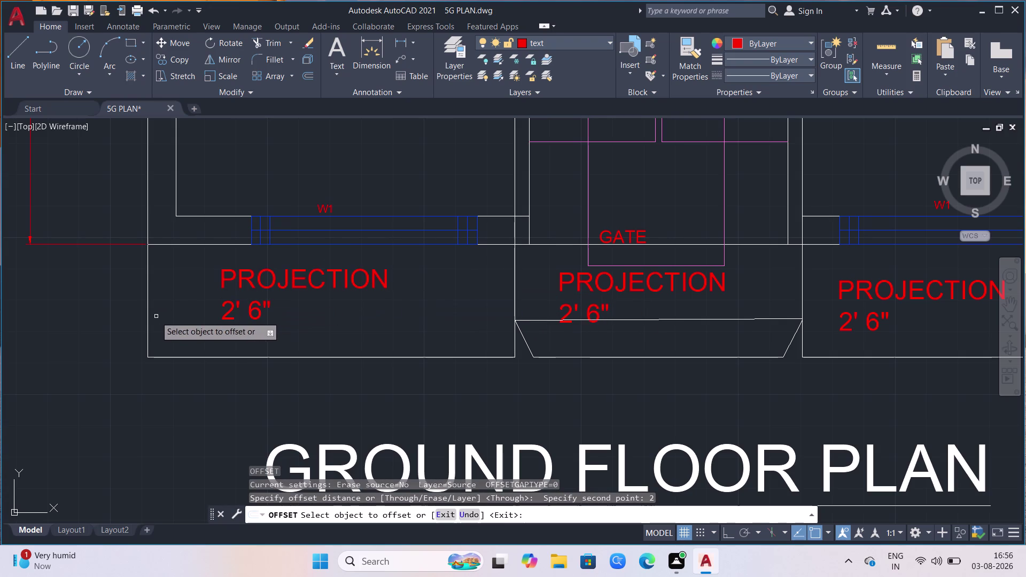
click(147, 324)
click(179, 324)
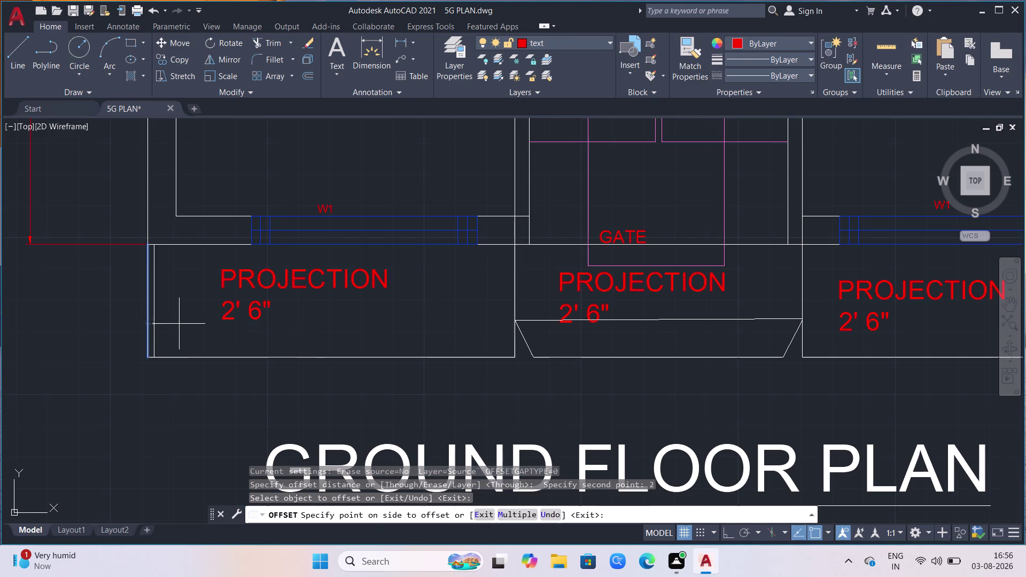
click(195, 355)
click(203, 357)
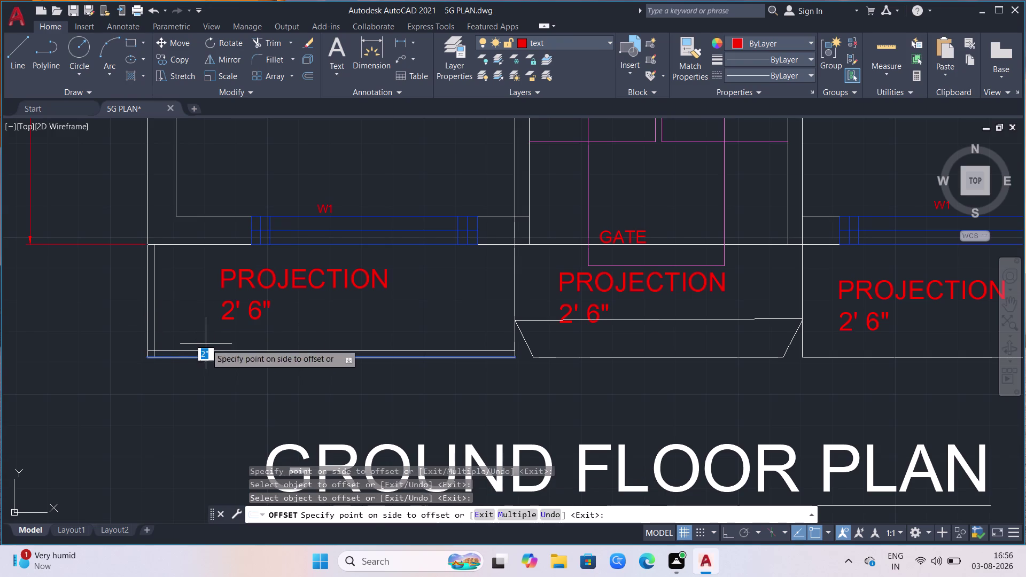
click(206, 343)
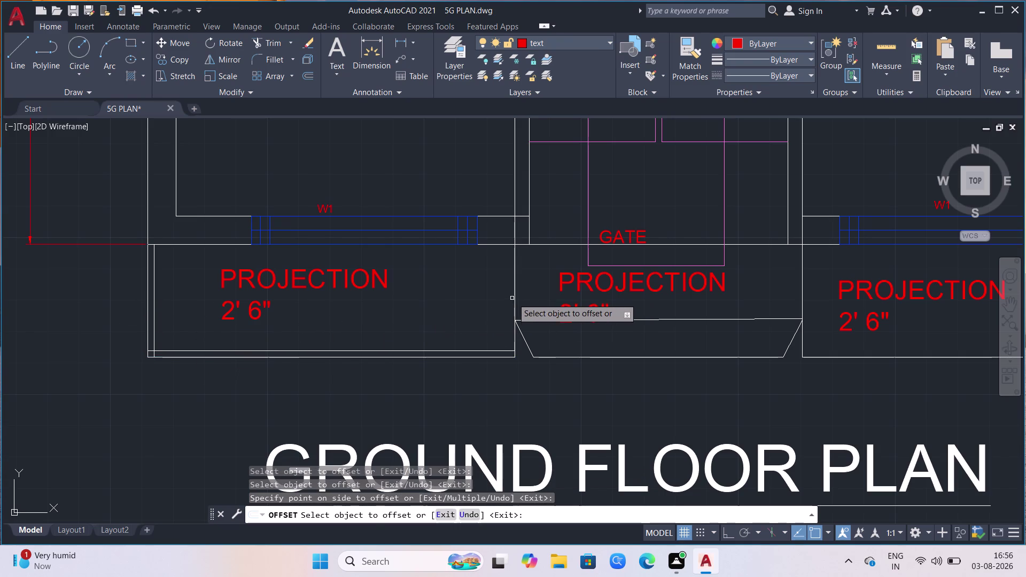
click(514, 299)
drag(481, 336, 477, 336)
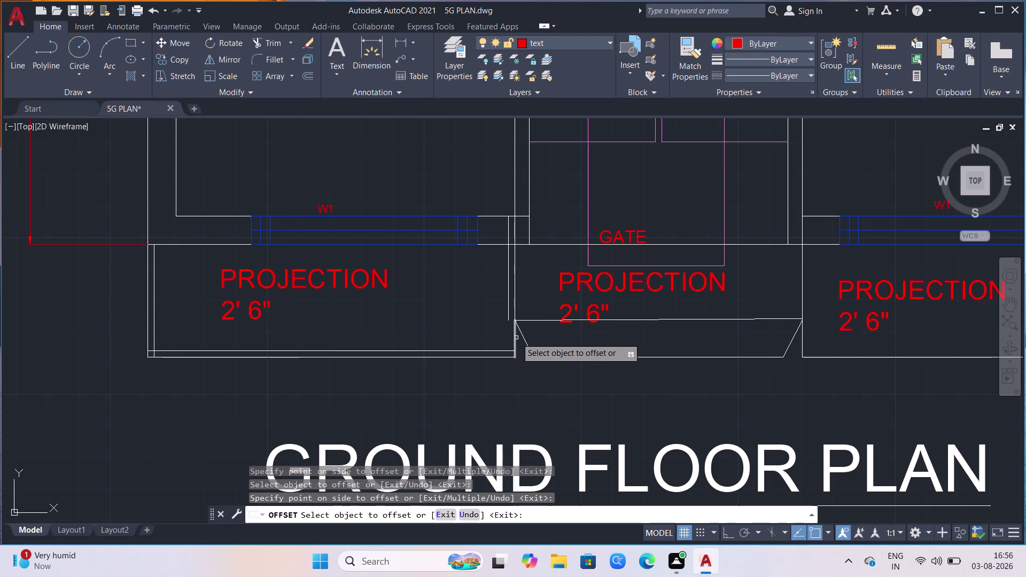
Offset the gate bay's angled, upper and front edges inward by 2.
drag(517, 338, 507, 342)
click(444, 346)
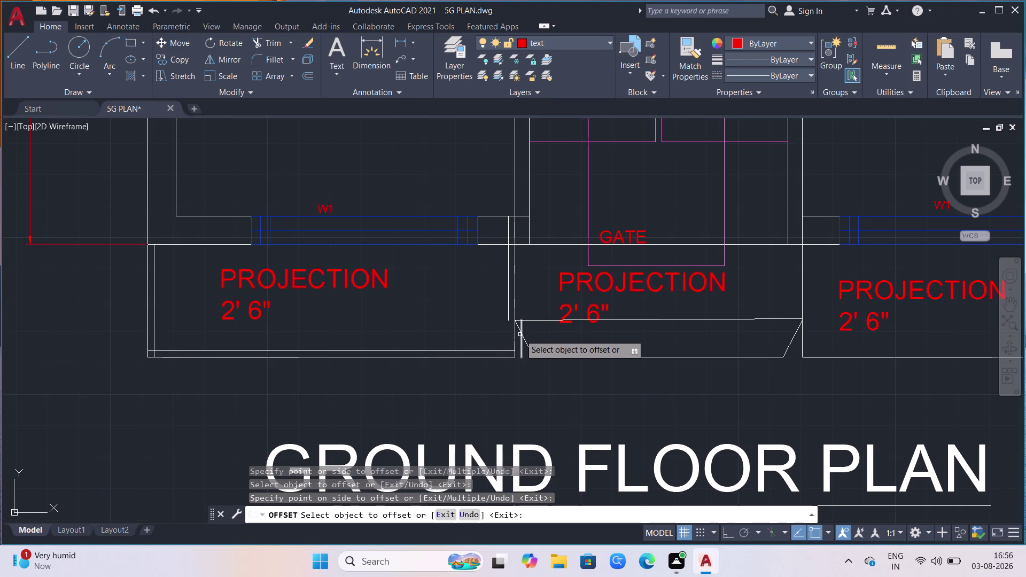
drag(516, 337, 510, 338)
click(464, 339)
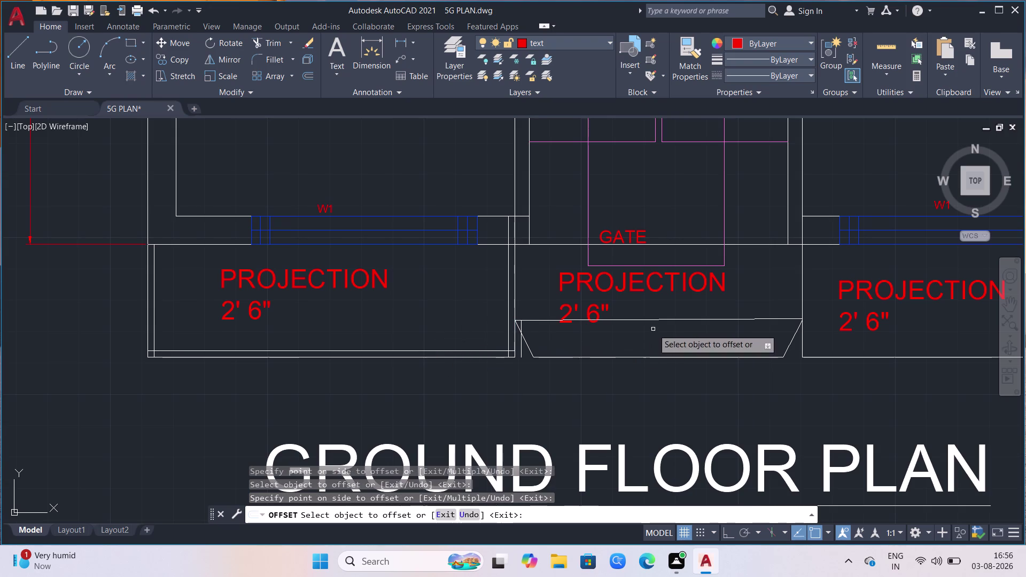
click(526, 343)
click(536, 334)
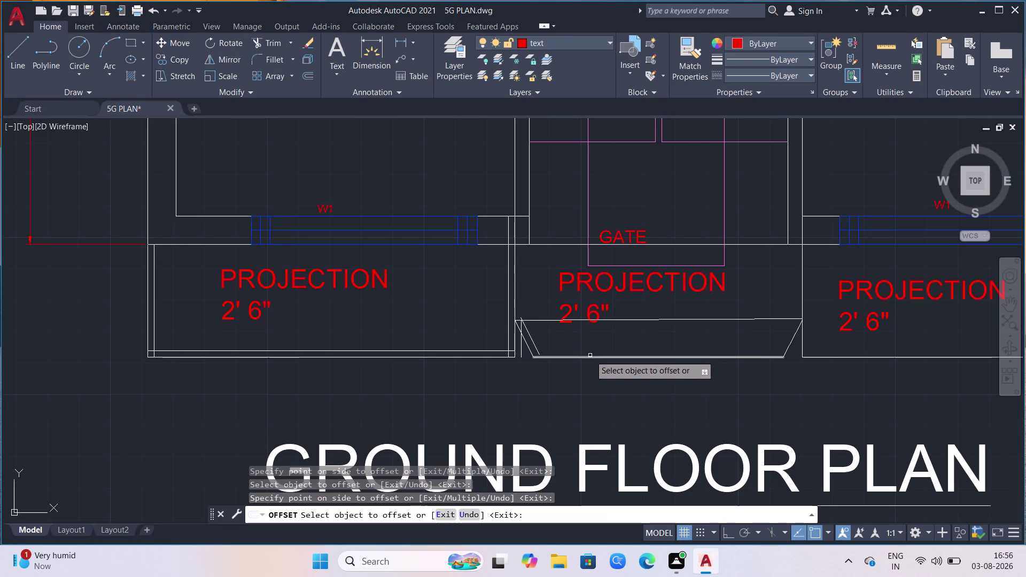
click(591, 355)
click(594, 358)
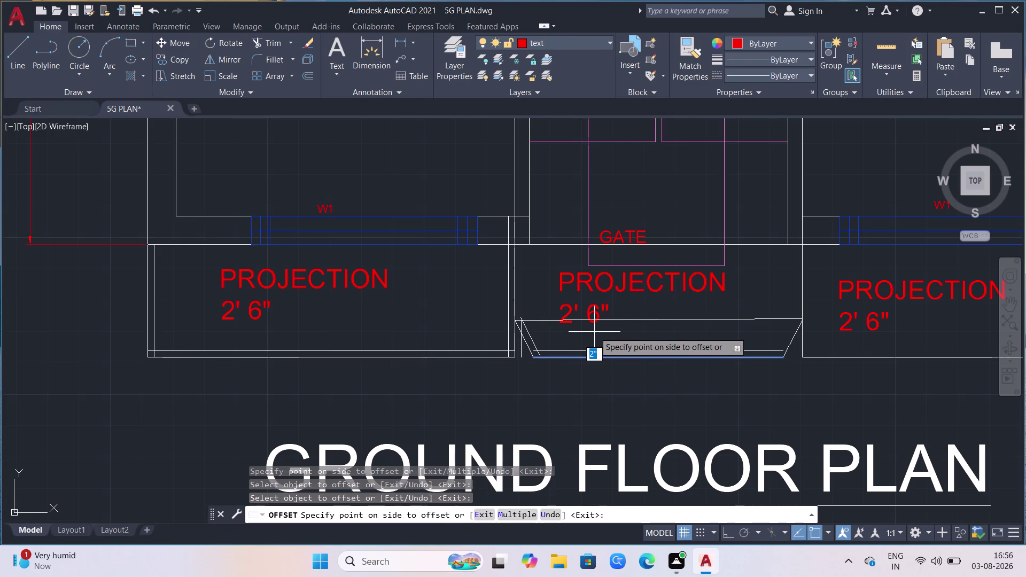
click(595, 322)
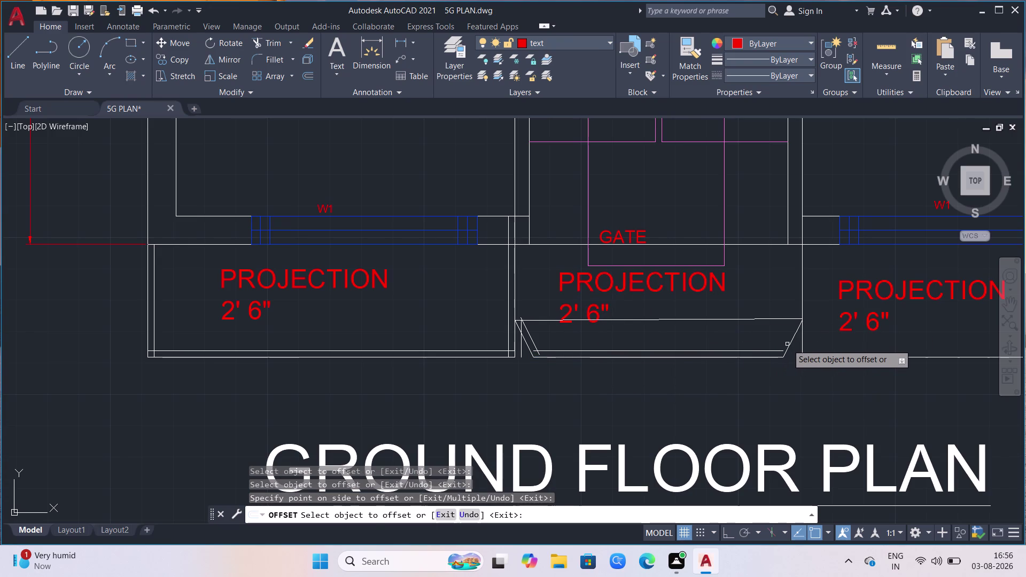
click(789, 343)
click(759, 339)
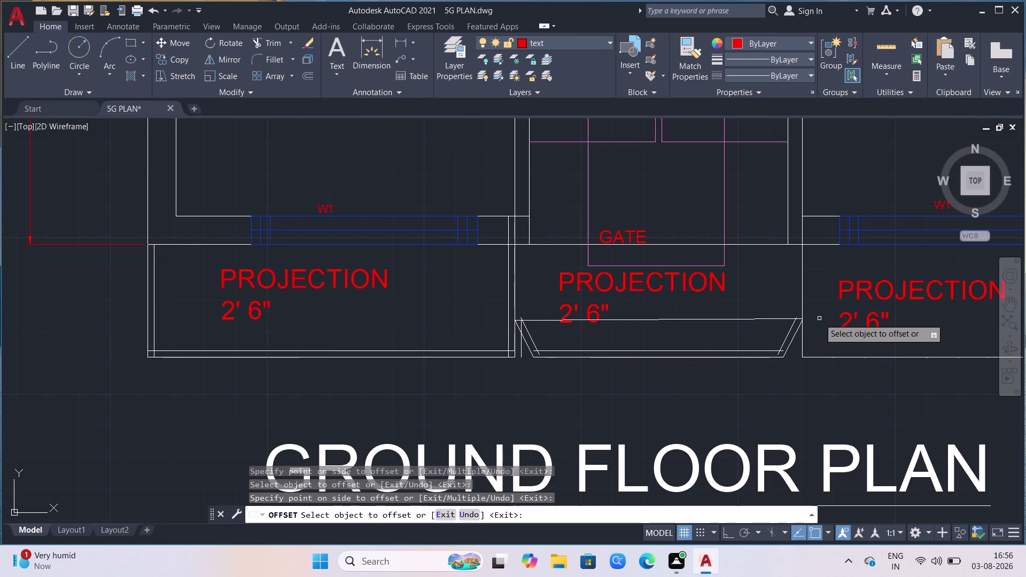
Offset the right bay's left-side edges inward by 2.
drag(801, 300, 792, 304)
click(760, 307)
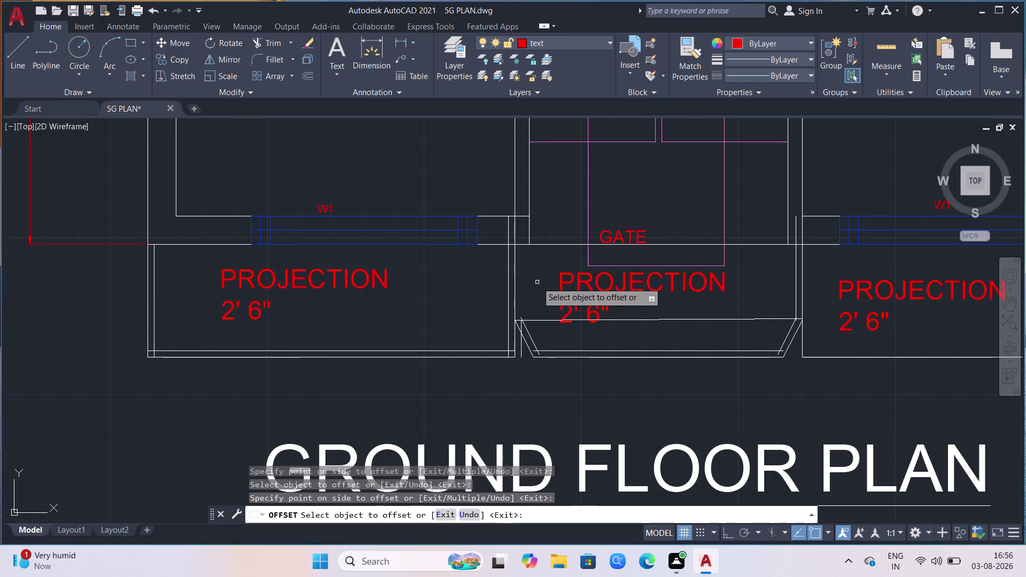
drag(514, 289, 519, 289)
click(591, 292)
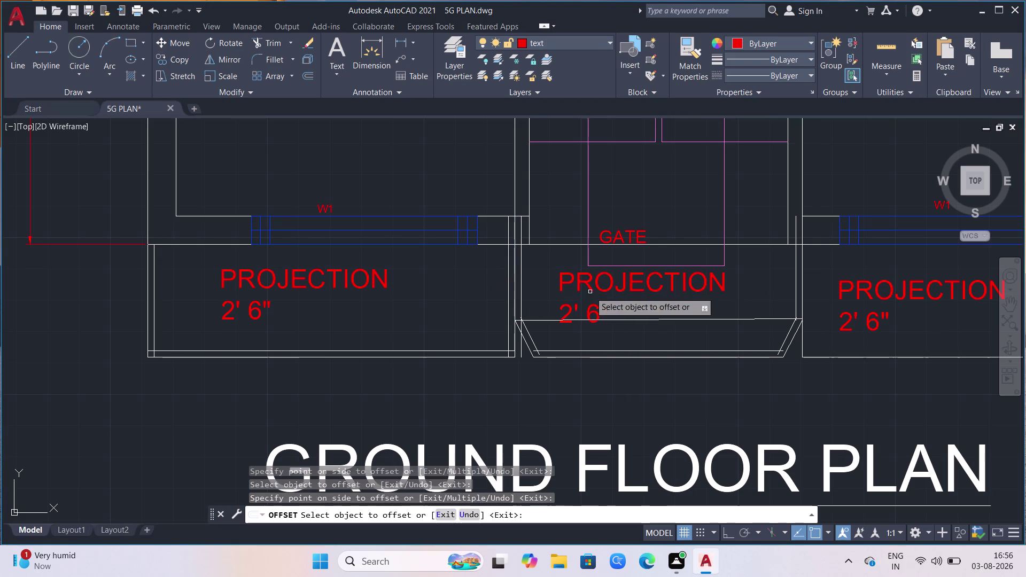
scroll(down, 3)
scroll(up, 3)
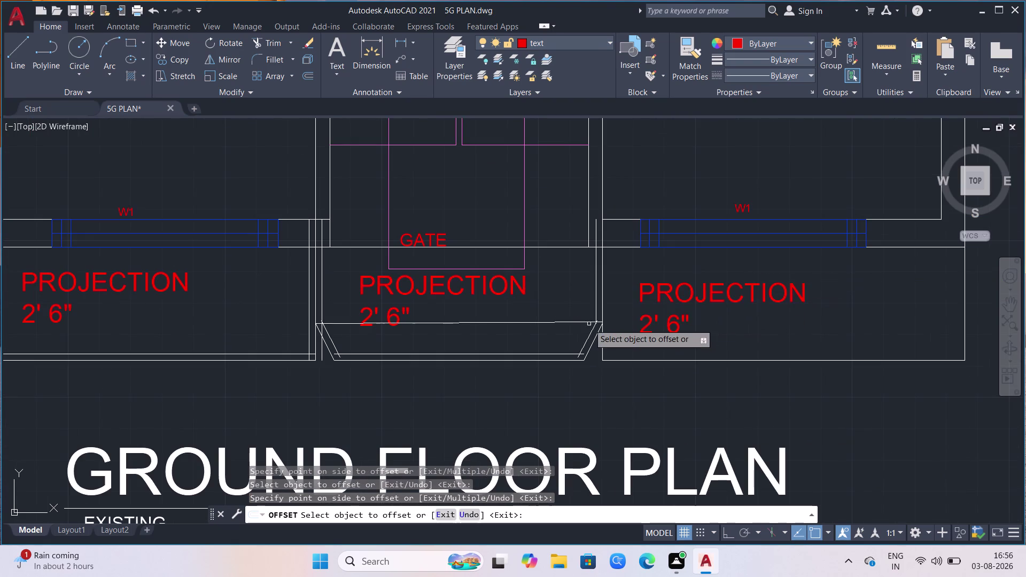
click(603, 311)
click(640, 310)
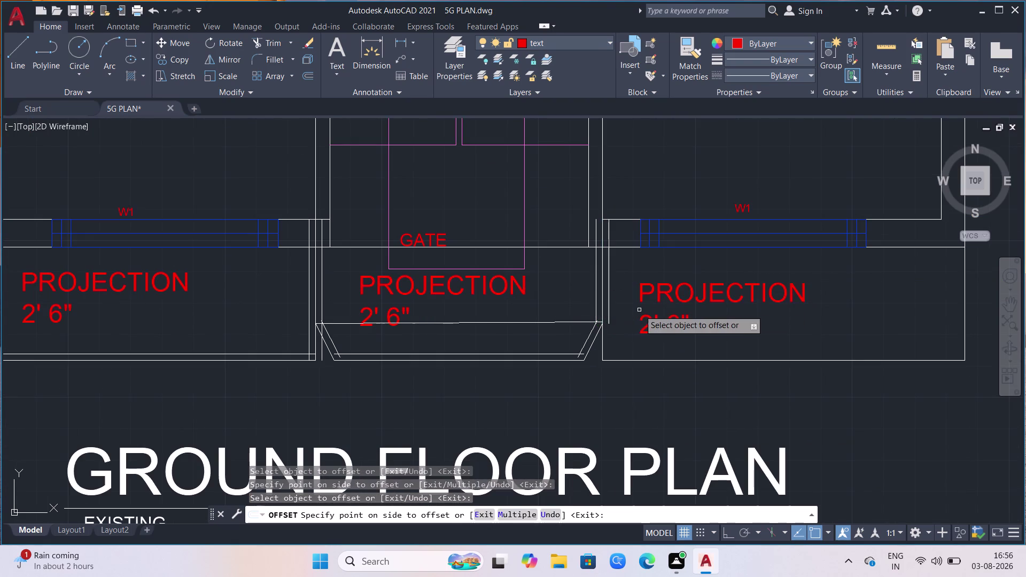
Offset the right bay's front and outer edges inward and end the offset command.
click(633, 358)
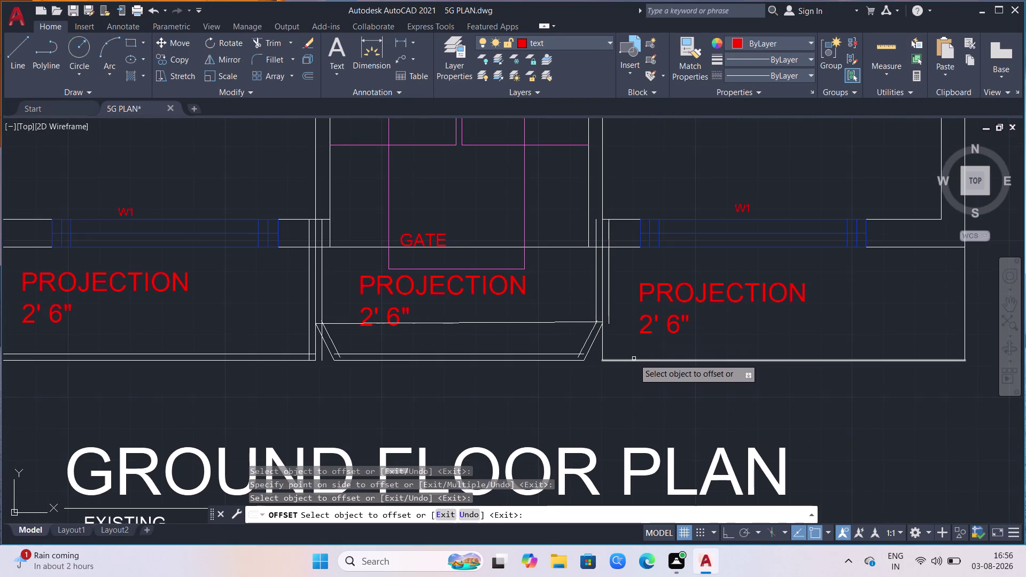
click(634, 359)
click(635, 360)
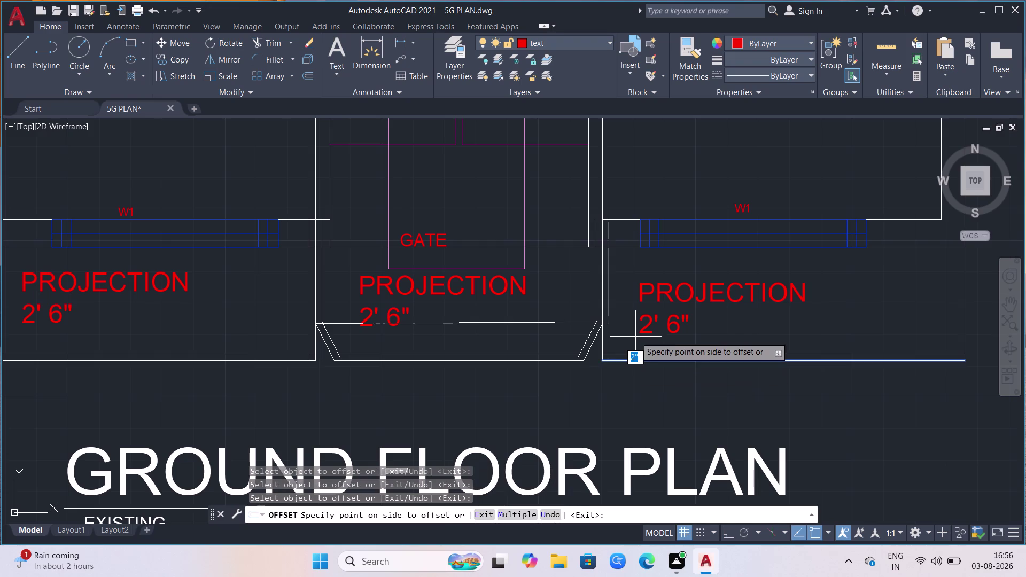
click(635, 336)
click(601, 342)
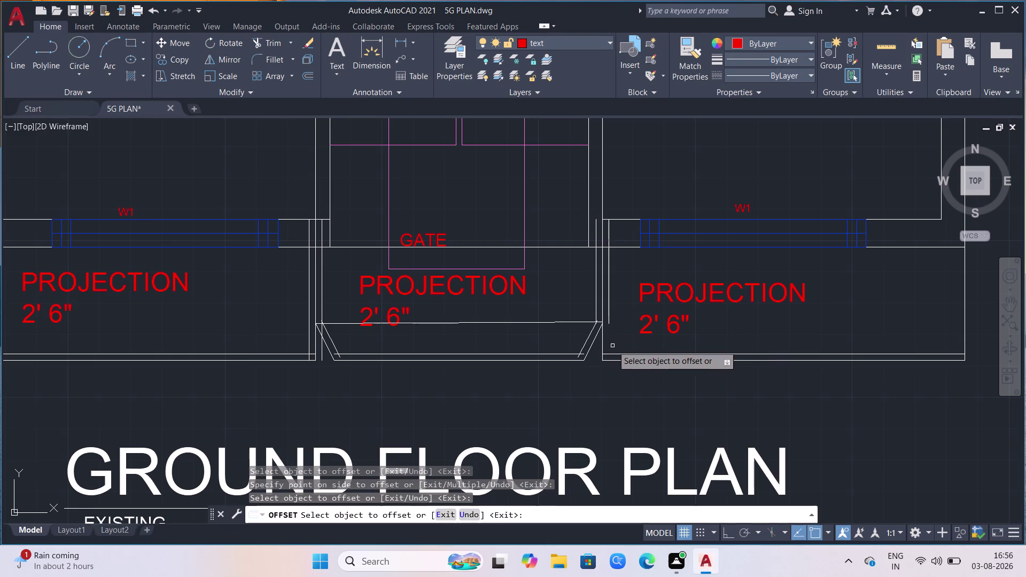
click(604, 345)
click(625, 343)
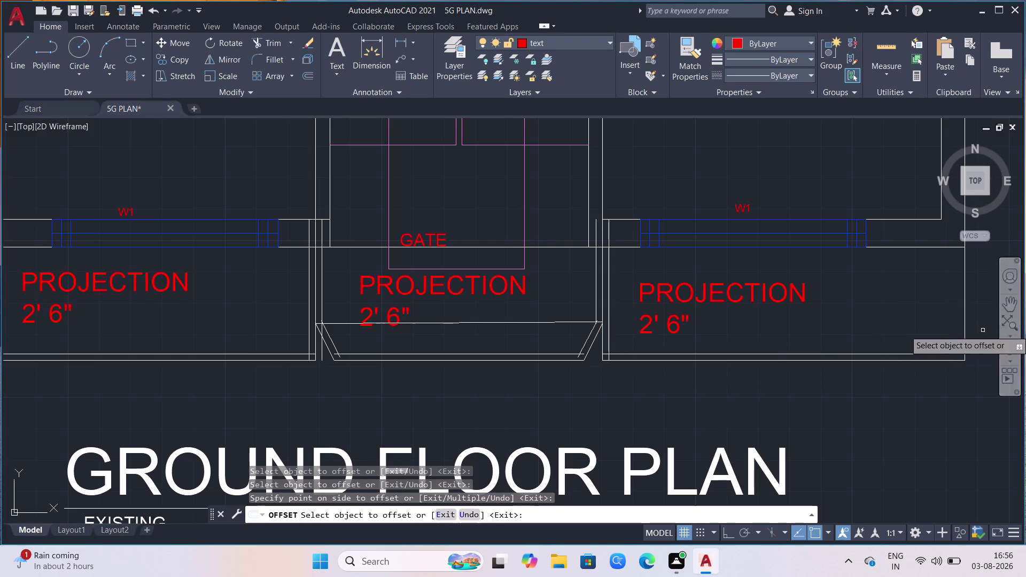
drag(966, 315, 960, 318)
click(937, 325)
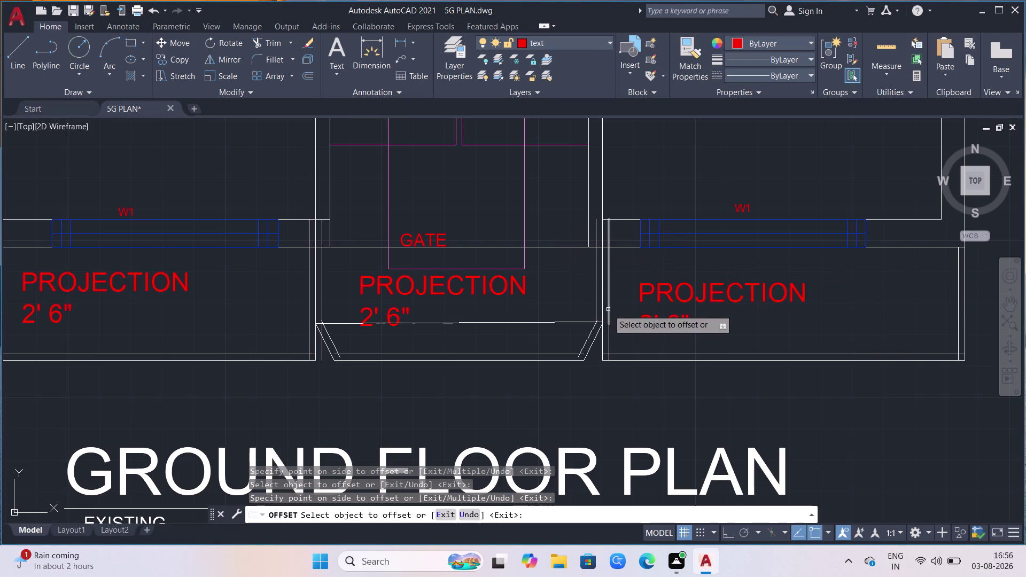
key(Escape)
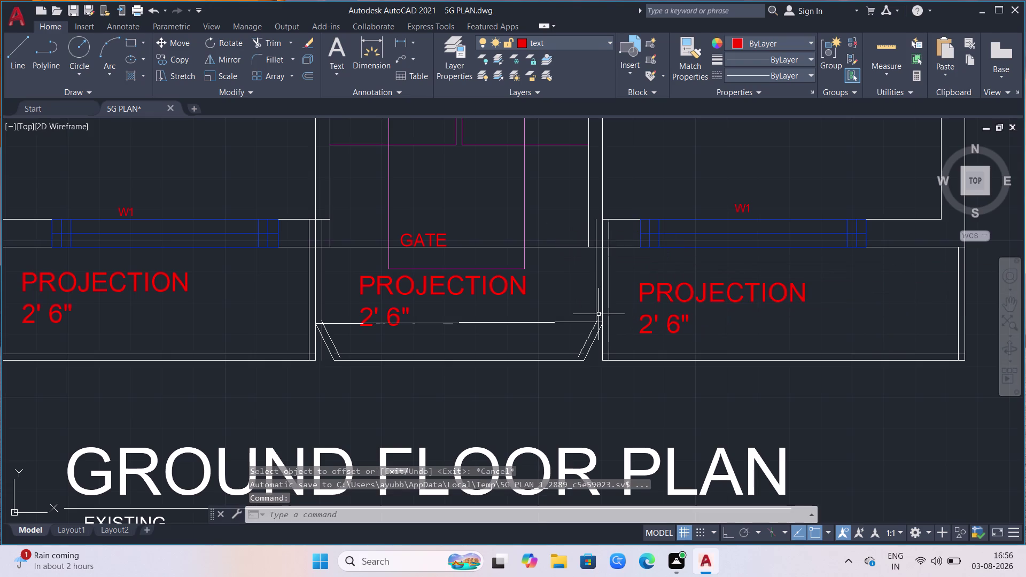
Start TRIM and cut the overhanging ends near the right bay and the gate corner.
text(tr)
key(Return)
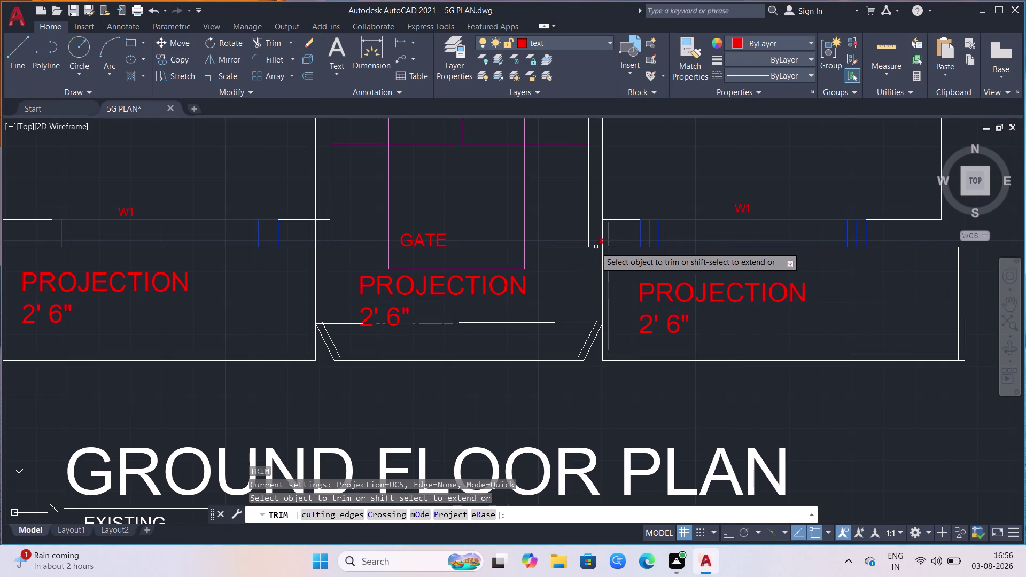
click(594, 247)
click(608, 241)
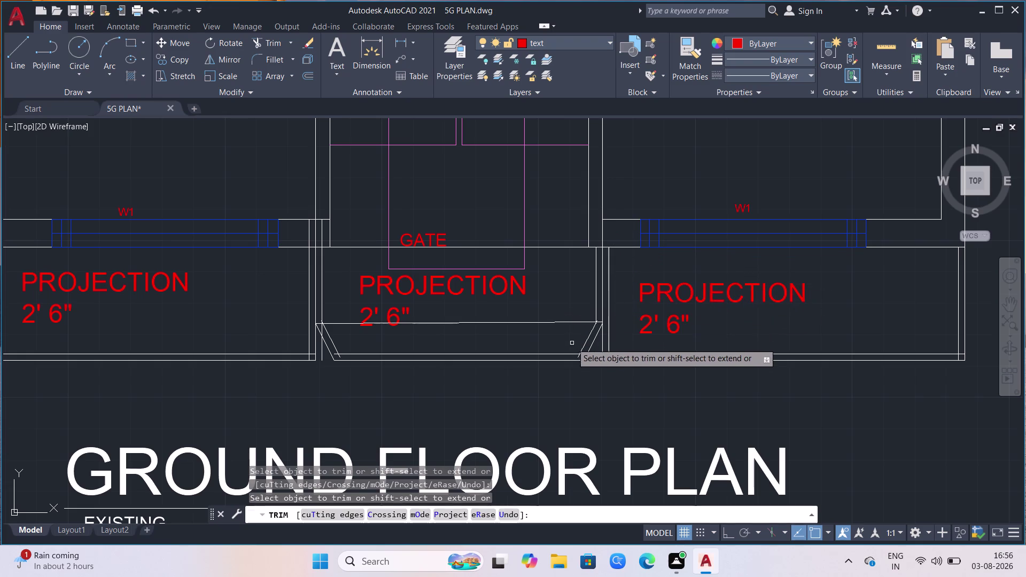
scroll(up, 3)
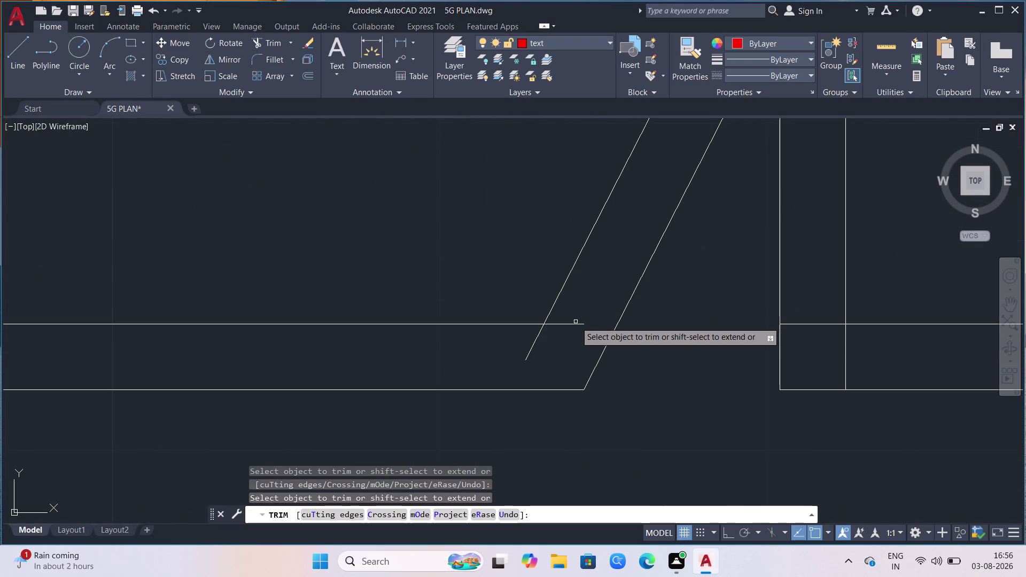
click(575, 325)
click(542, 333)
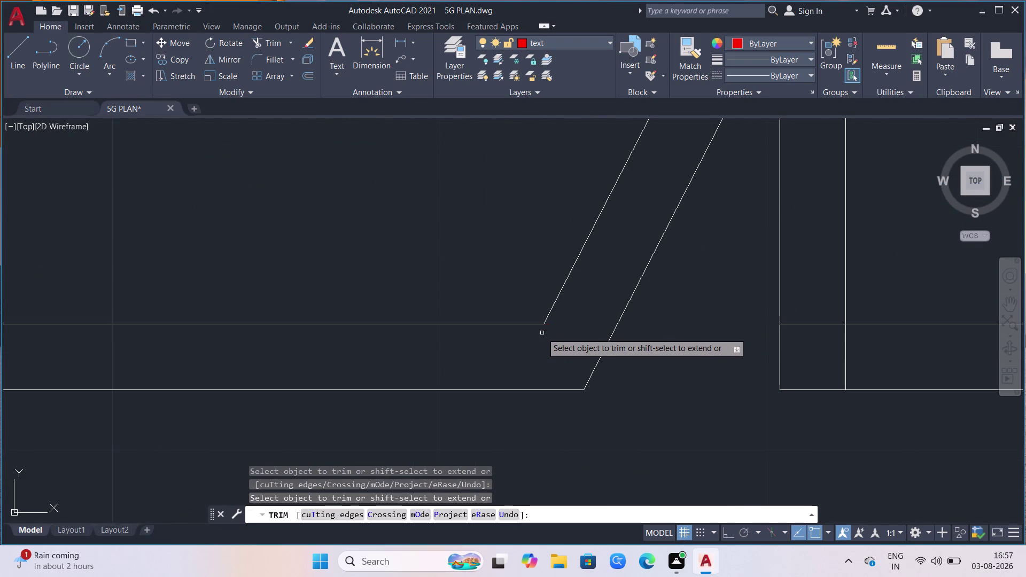
Trim the crossing corner ends, the angled line's overshoot and the vertical line's overshoot.
scroll(down, 3)
scroll(up, 3)
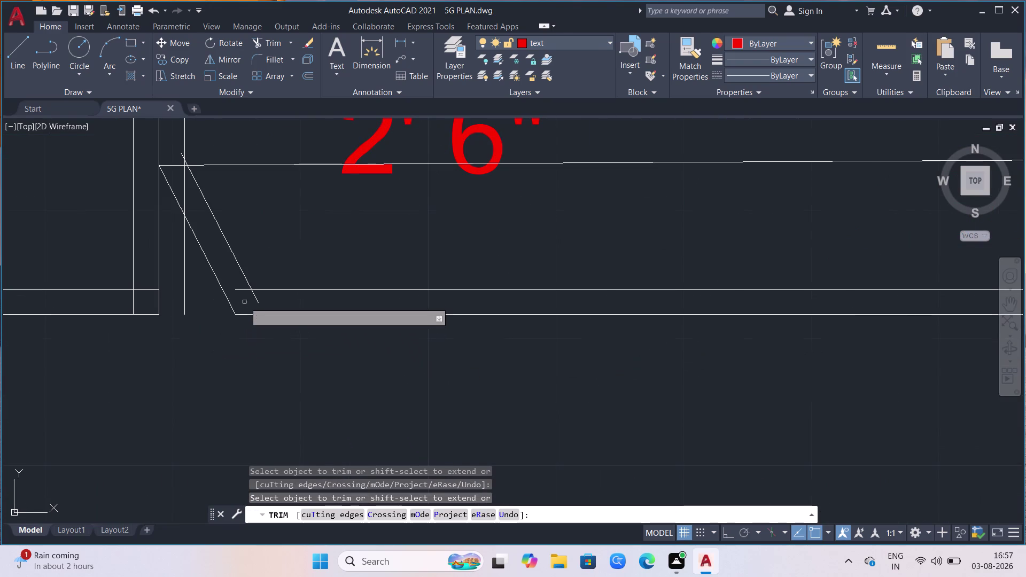
drag(238, 290, 244, 296)
click(256, 299)
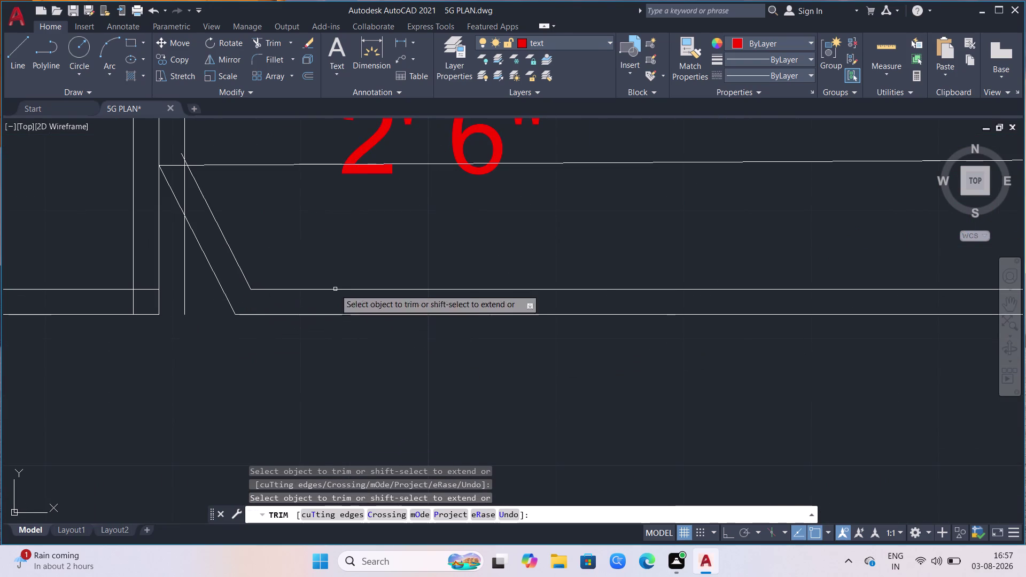
scroll(down, 3)
scroll(up, 3)
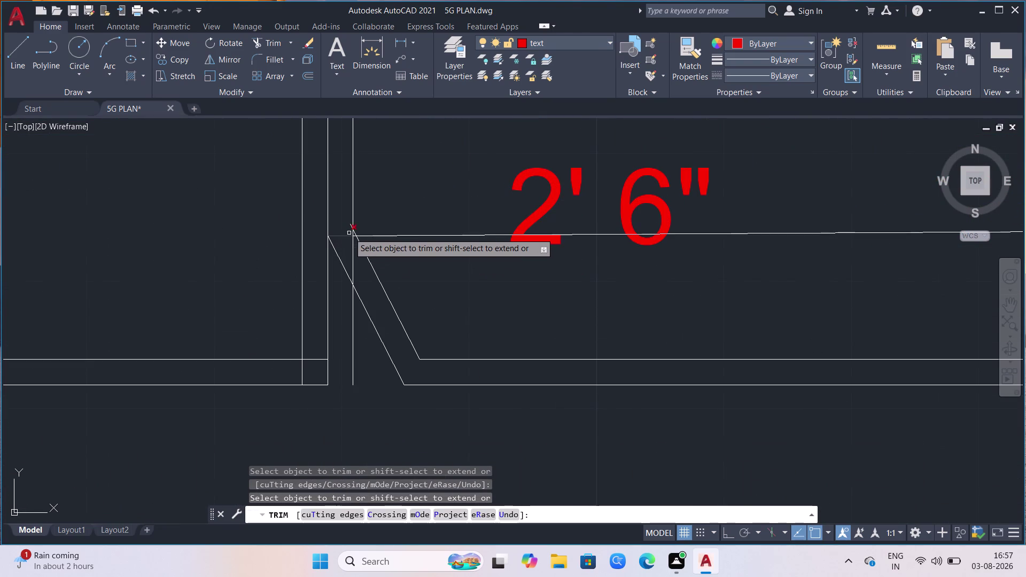
scroll(up, 3)
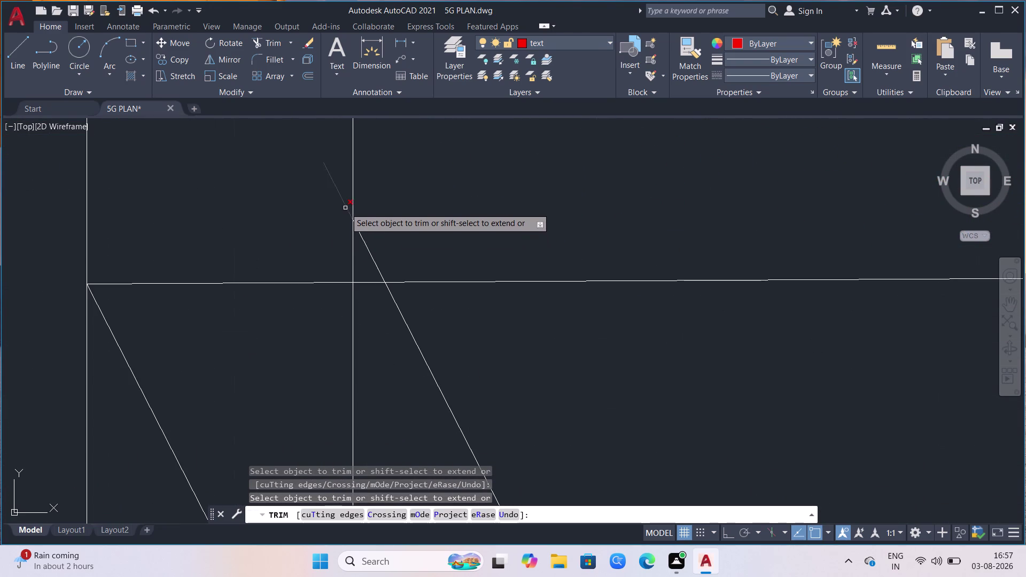
click(342, 200)
click(365, 245)
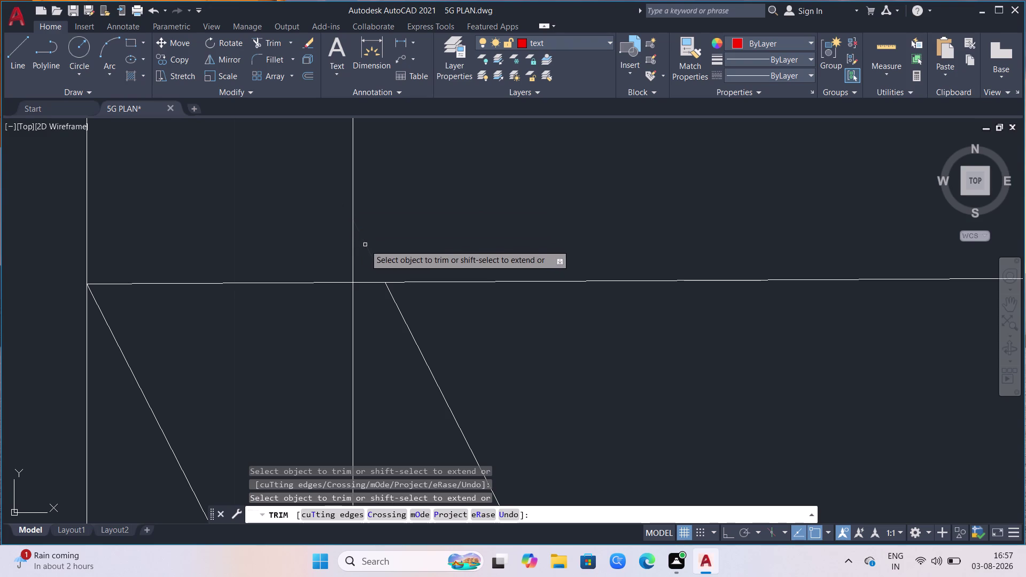
scroll(down, 3)
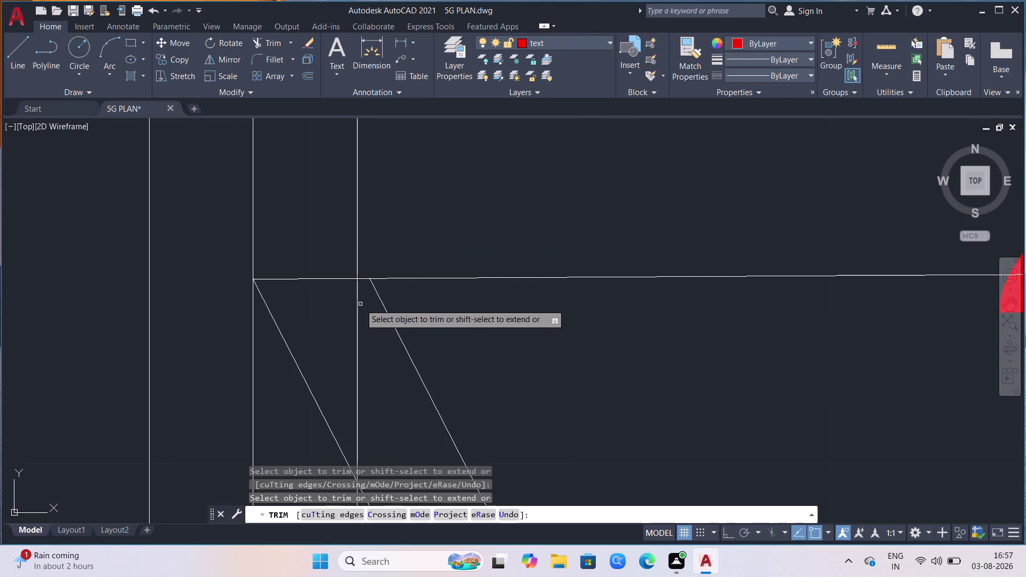
click(354, 298)
click(359, 297)
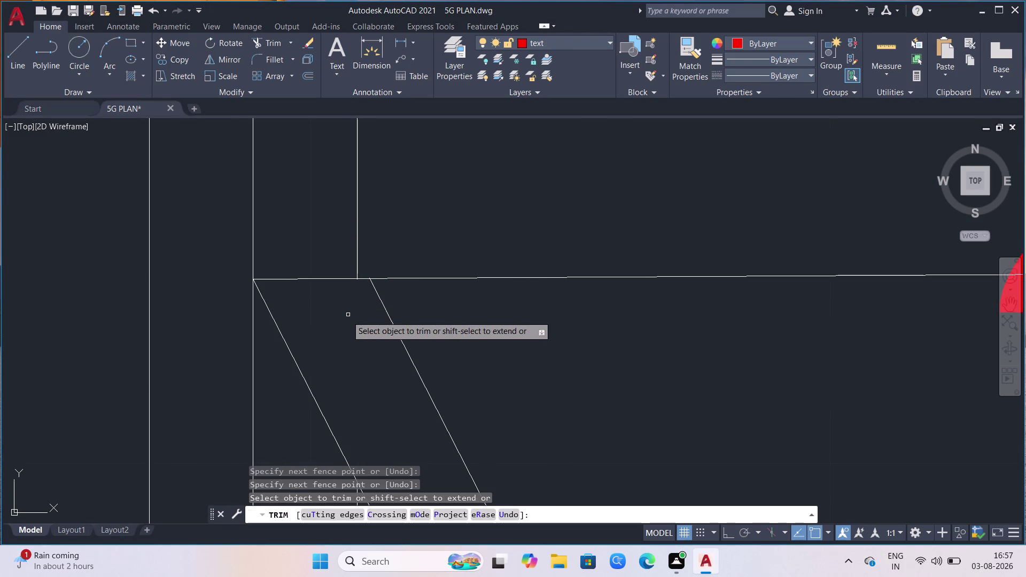
Trim the stray piece at the left corner and cut the inner projection line back.
scroll(down, 3)
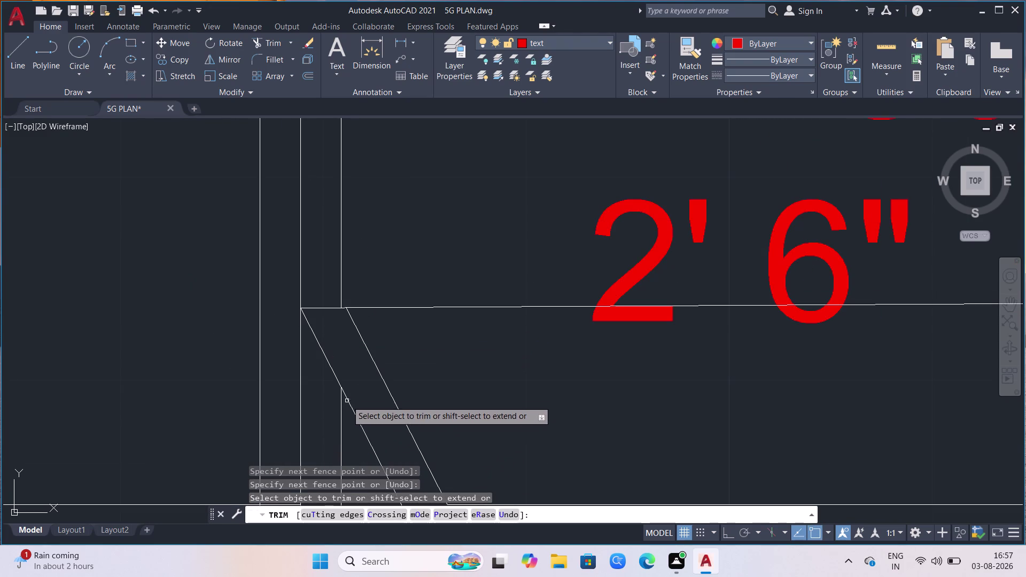
scroll(down, 3)
scroll(up, 3)
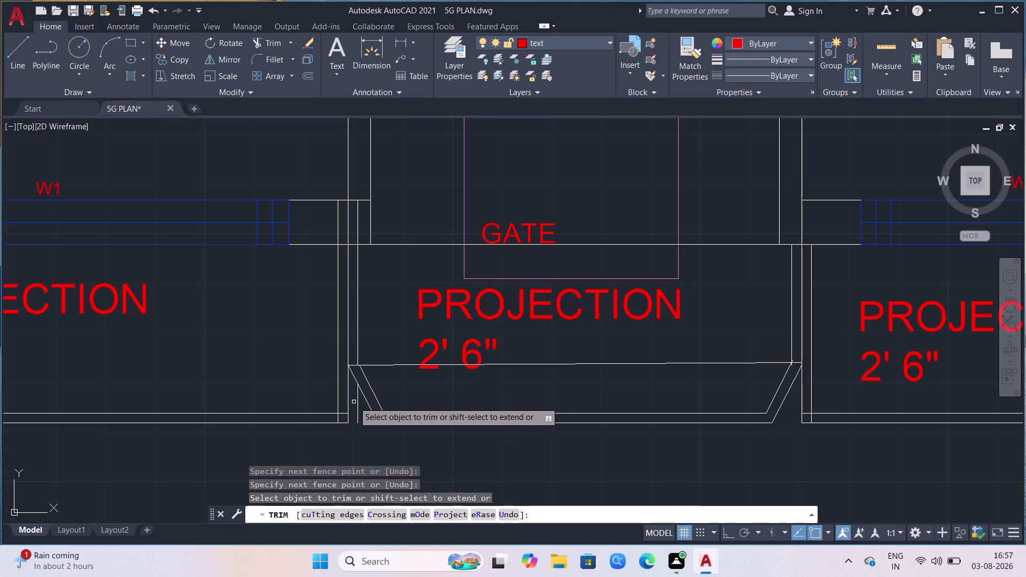
click(356, 399)
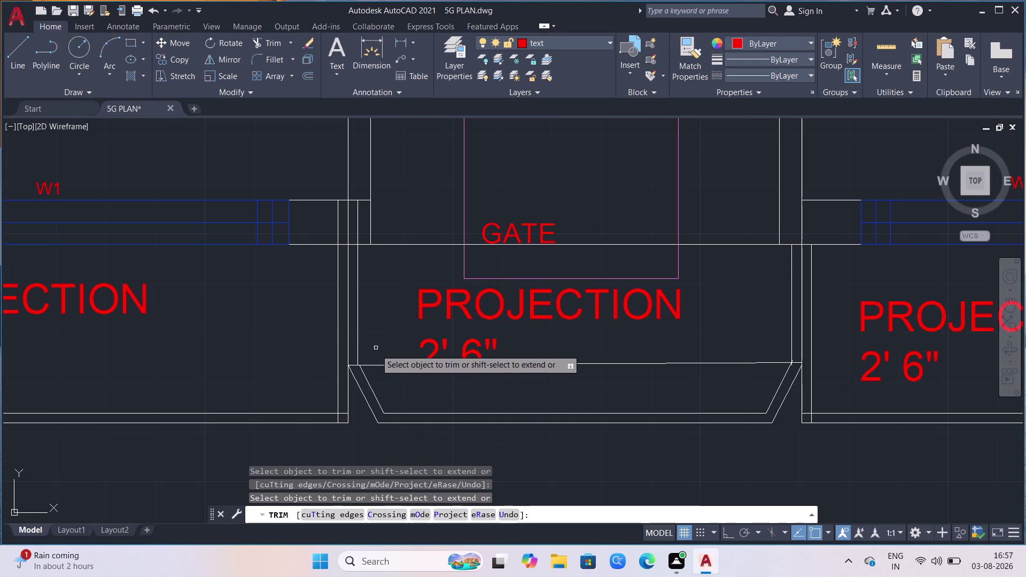
click(376, 368)
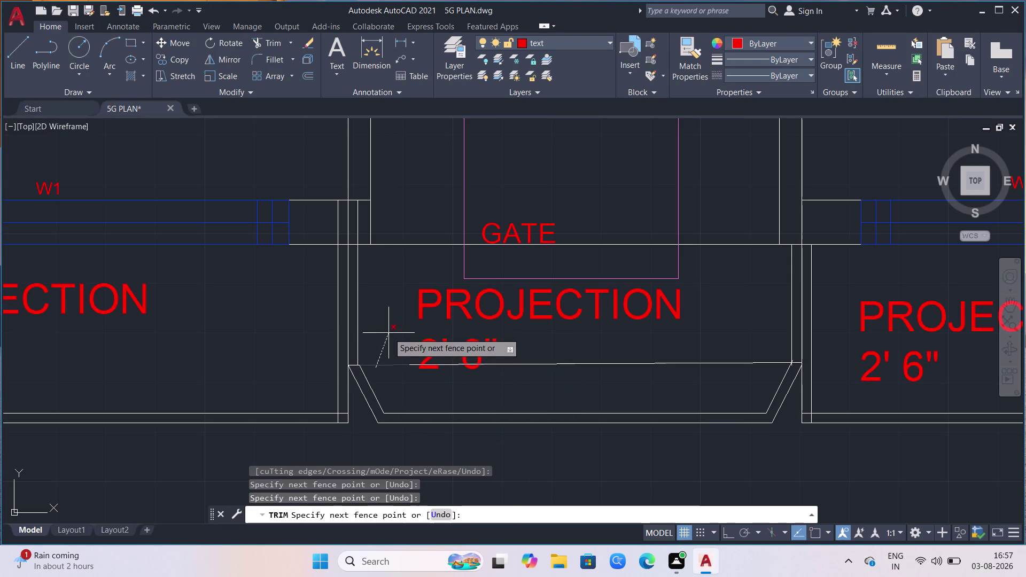
click(390, 332)
click(353, 366)
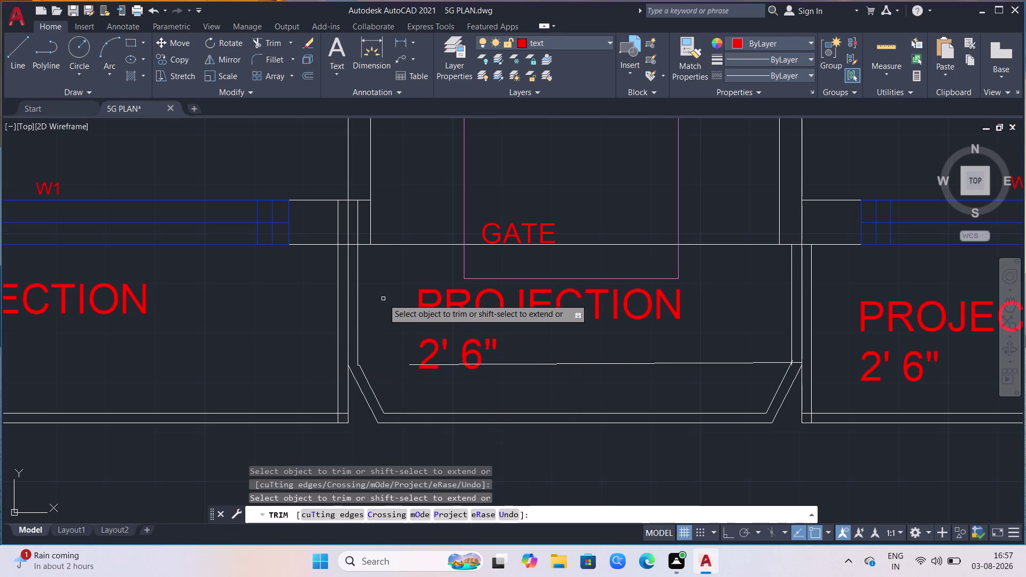
scroll(down, 3)
scroll(up, 3)
scroll(up, 3)
scroll(down, 3)
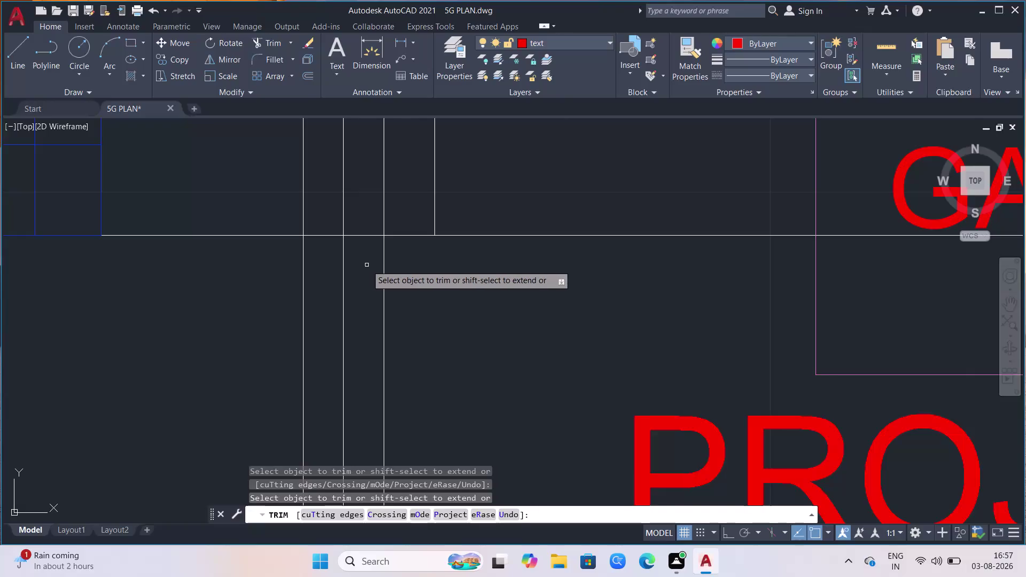
scroll(down, 3)
scroll(up, 3)
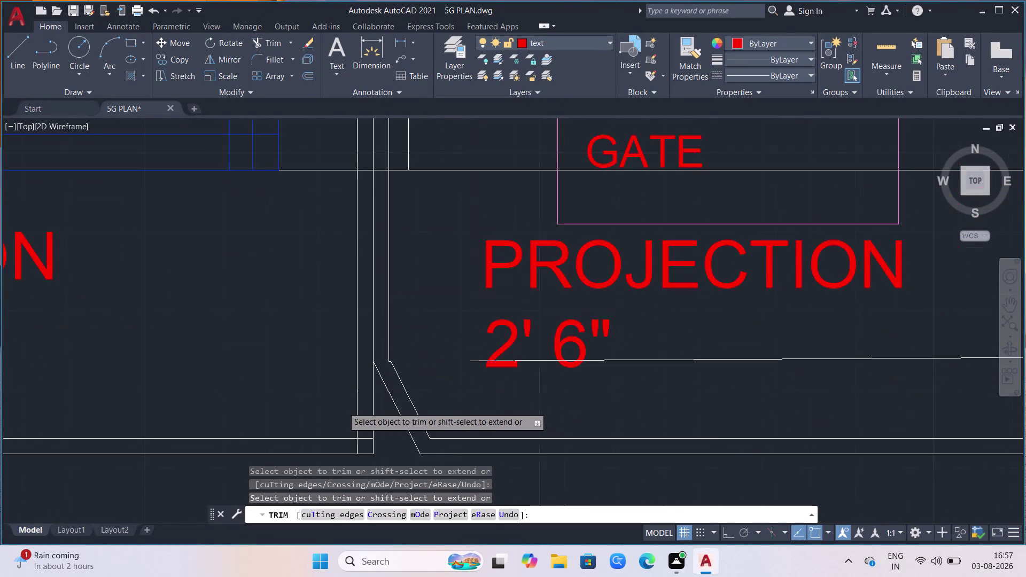
scroll(up, 3)
scroll(up, 3)
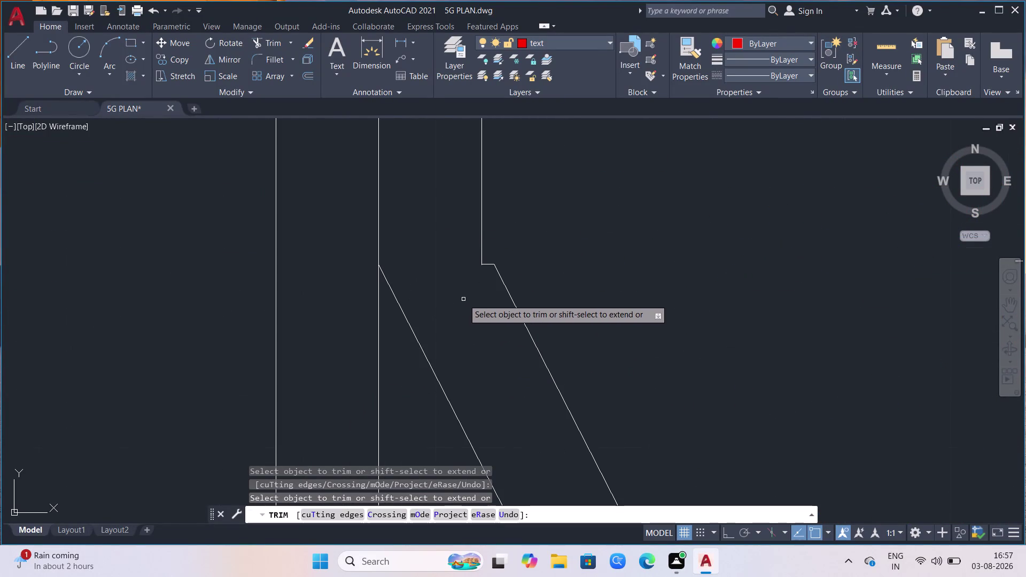
scroll(down, 3)
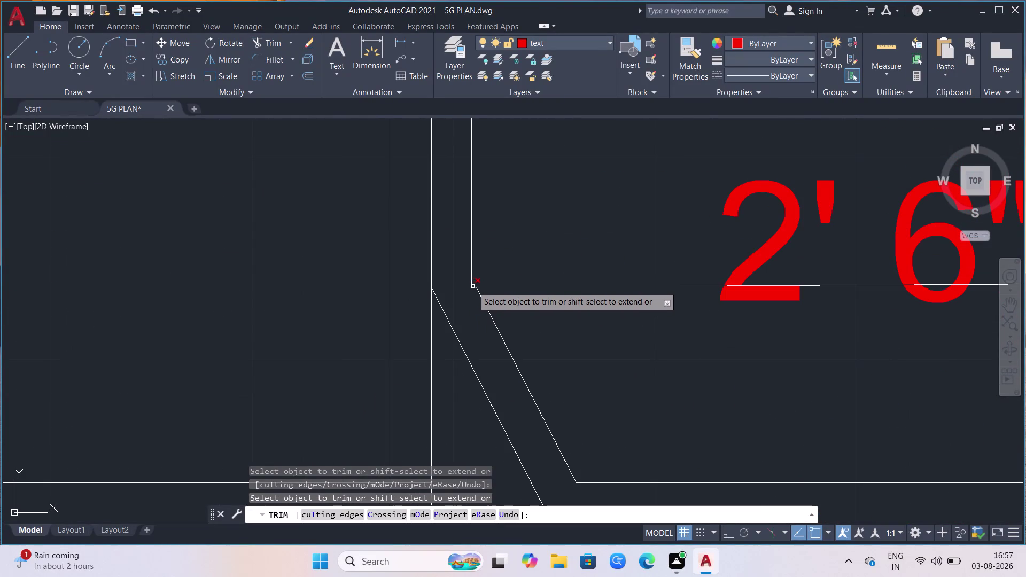
Remove the short stubs, overshoots and extra diagonal piece at the left angled corner.
click(472, 287)
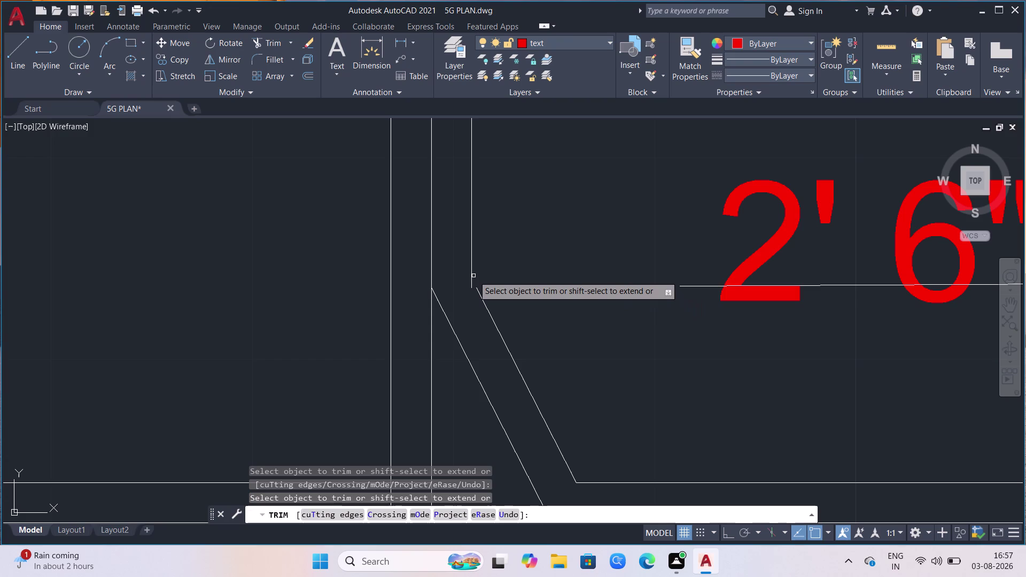
click(471, 271)
scroll(down, 3)
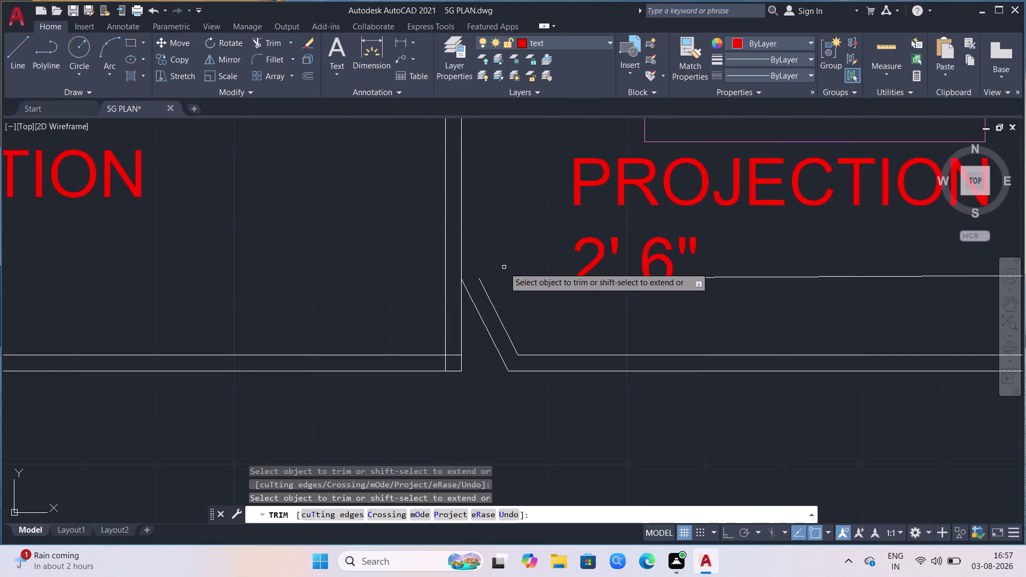
scroll(down, 3)
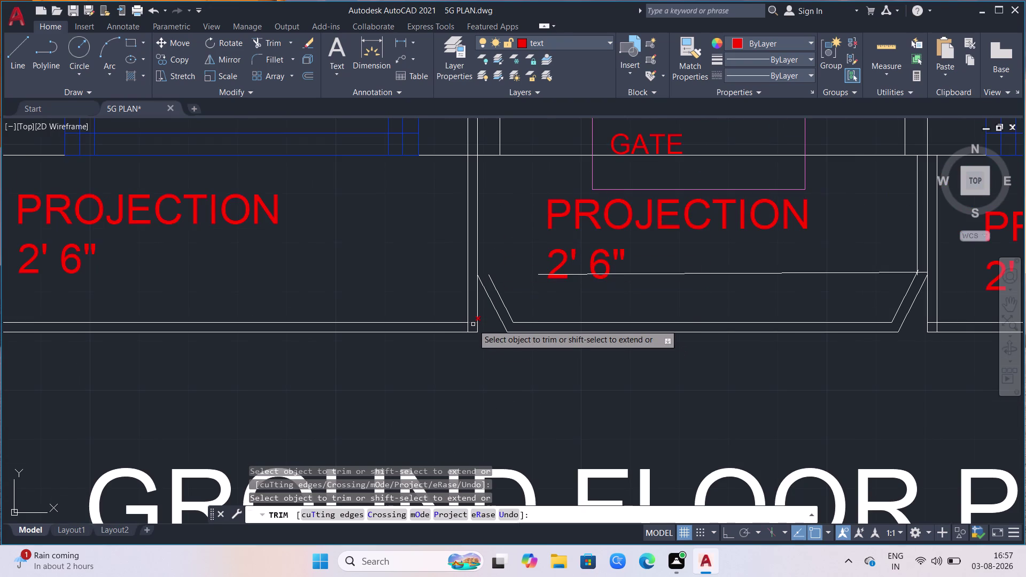
click(473, 325)
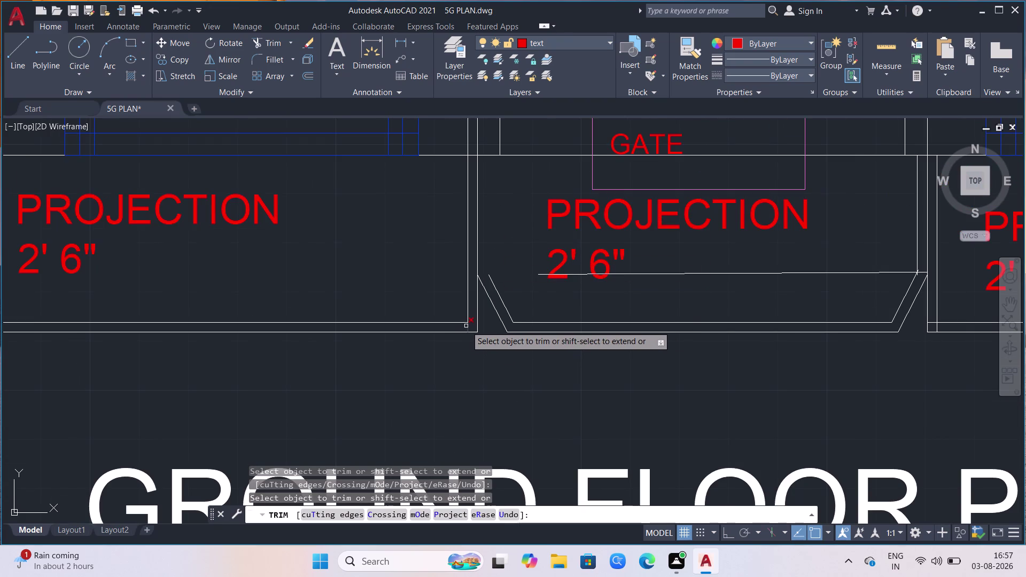
click(466, 326)
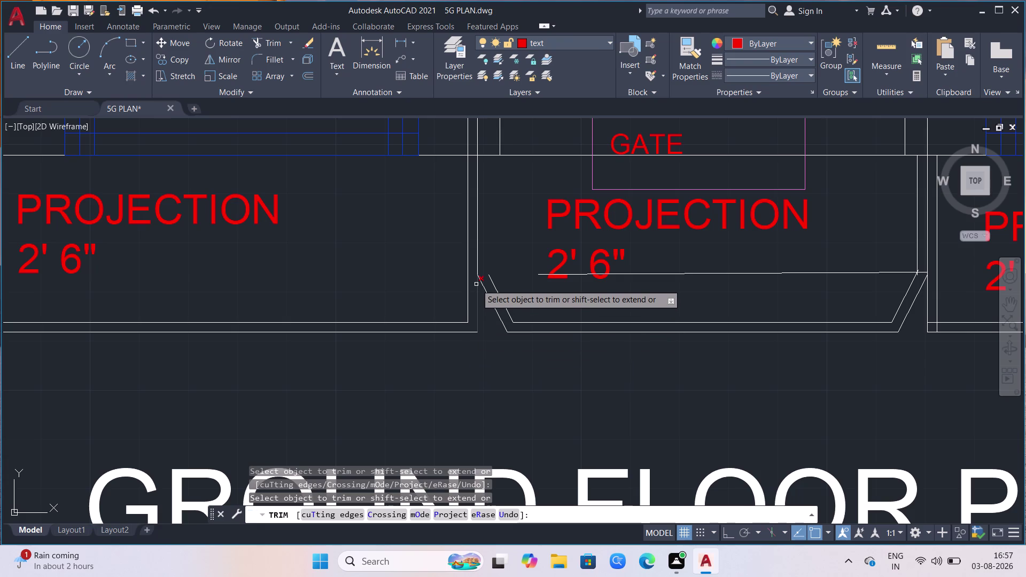
click(505, 306)
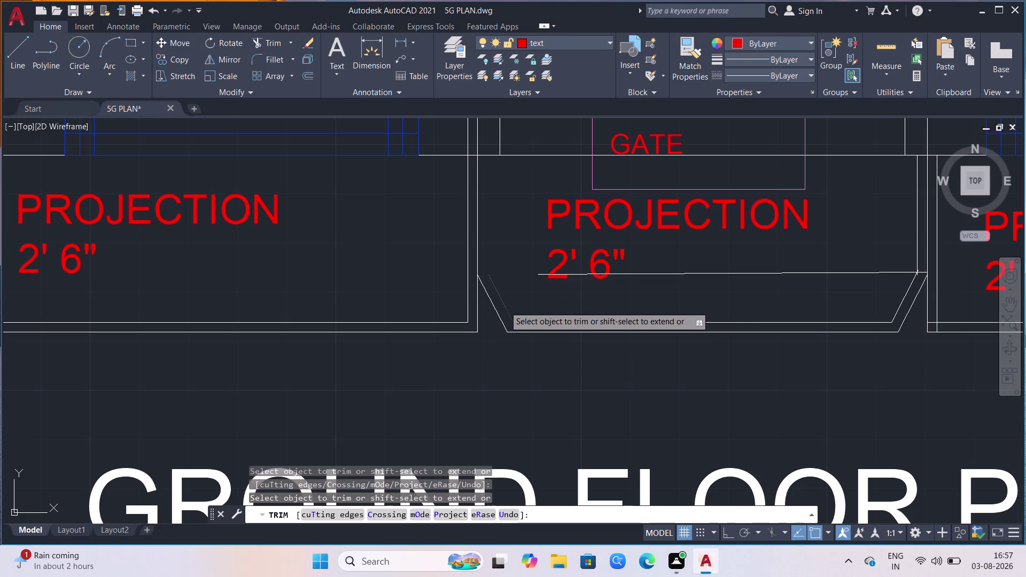
click(526, 321)
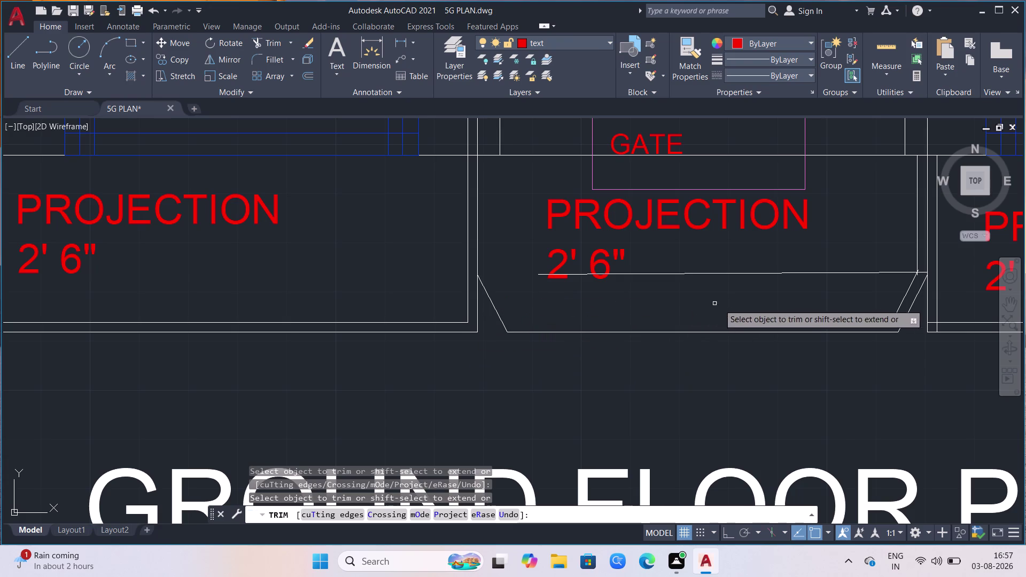
Trim the extra segment and overshooting ends at the right corner.
click(906, 290)
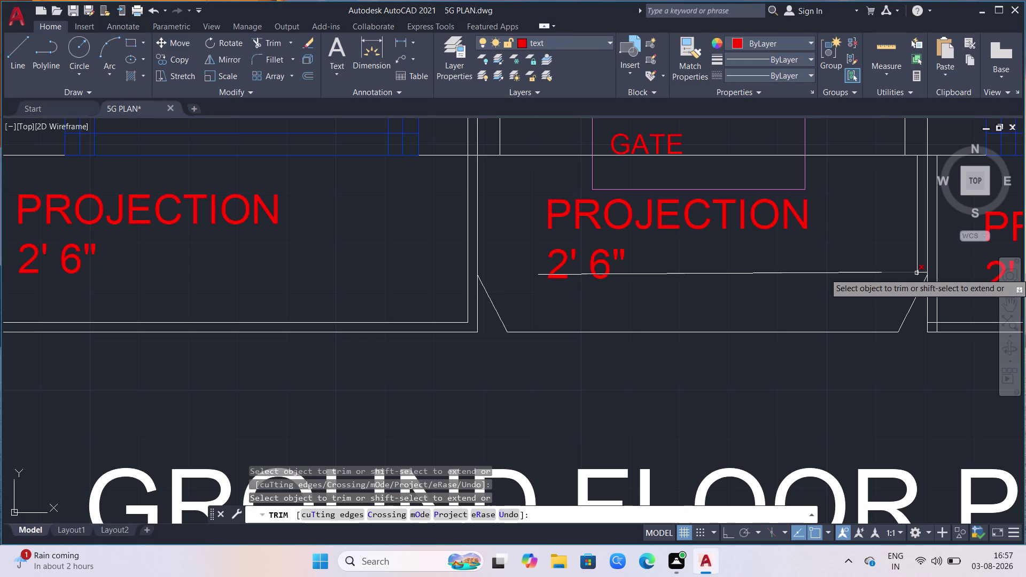
click(917, 273)
click(918, 263)
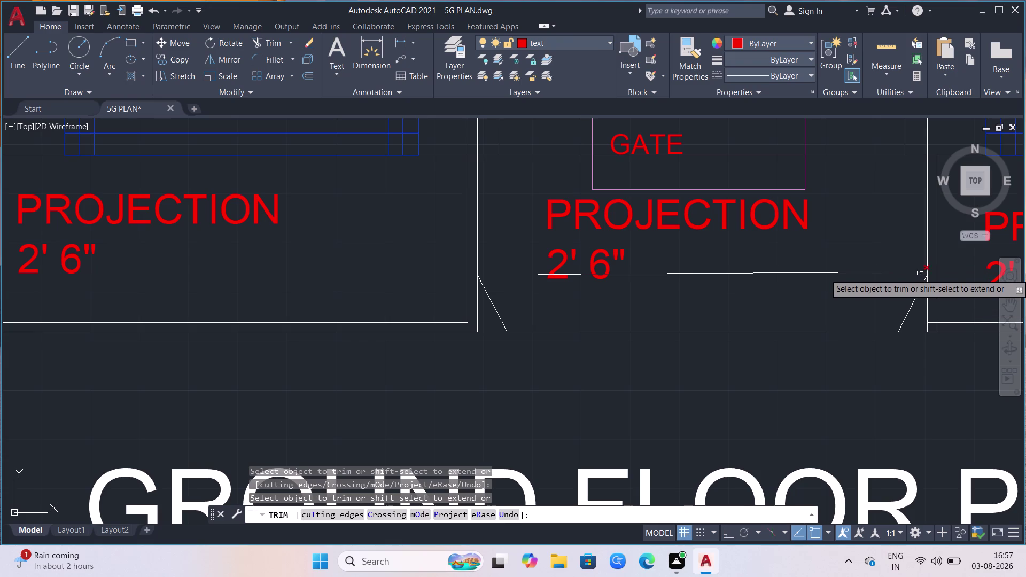
click(917, 273)
click(921, 273)
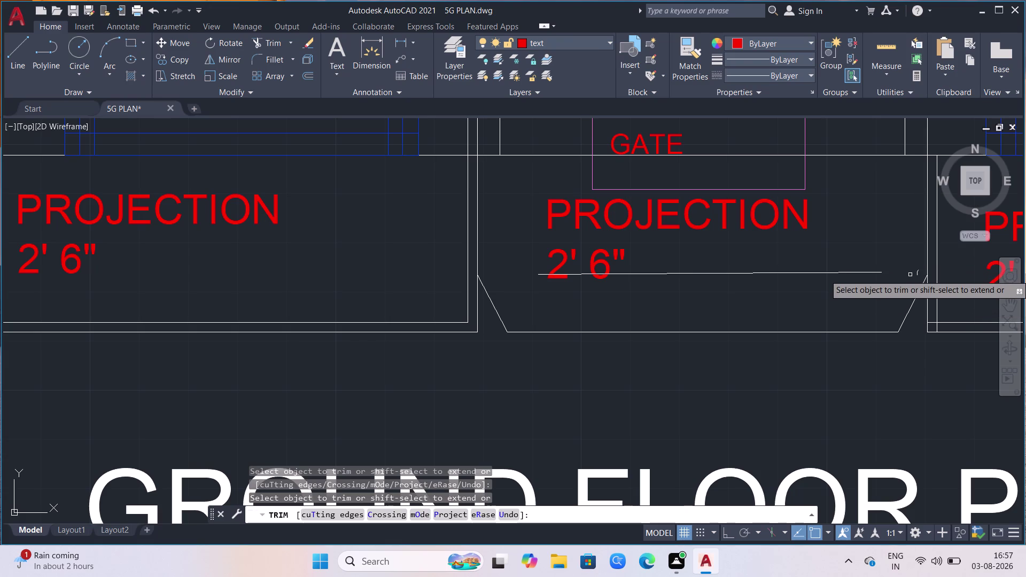
click(918, 276)
Trim the overshoot past the right end of the projection line.
scroll(up, 3)
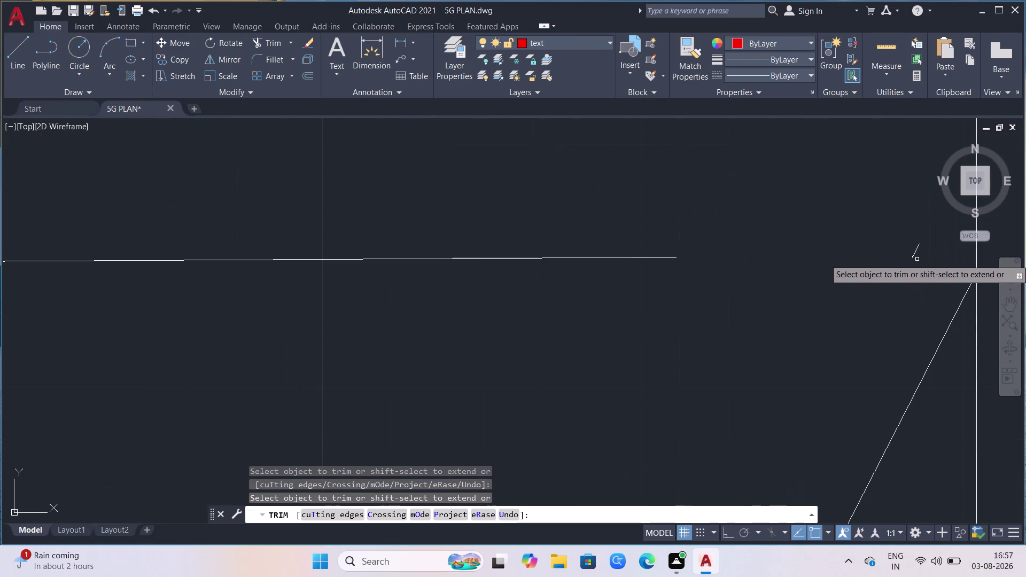
click(914, 256)
click(913, 260)
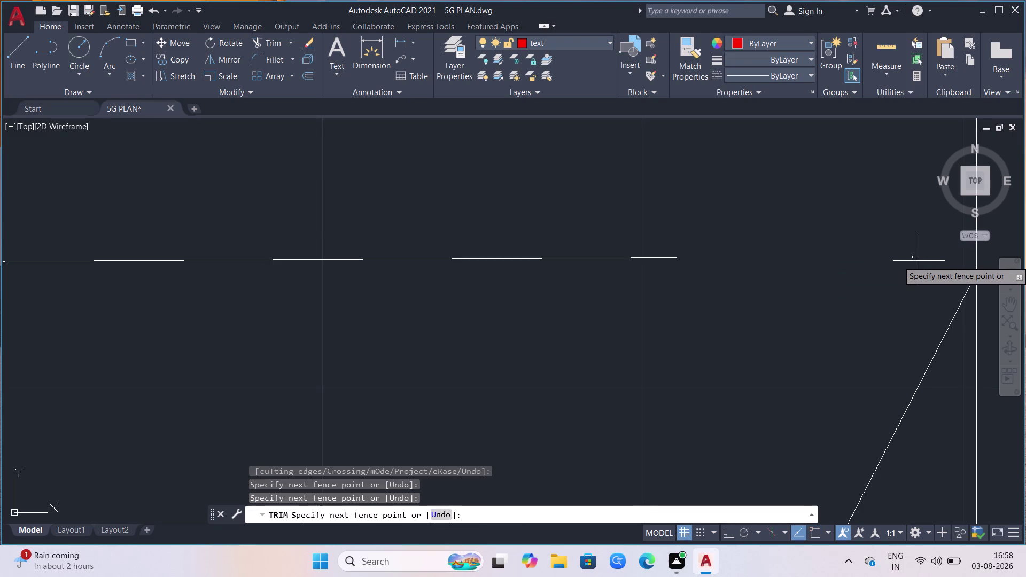
click(926, 258)
scroll(up, 3)
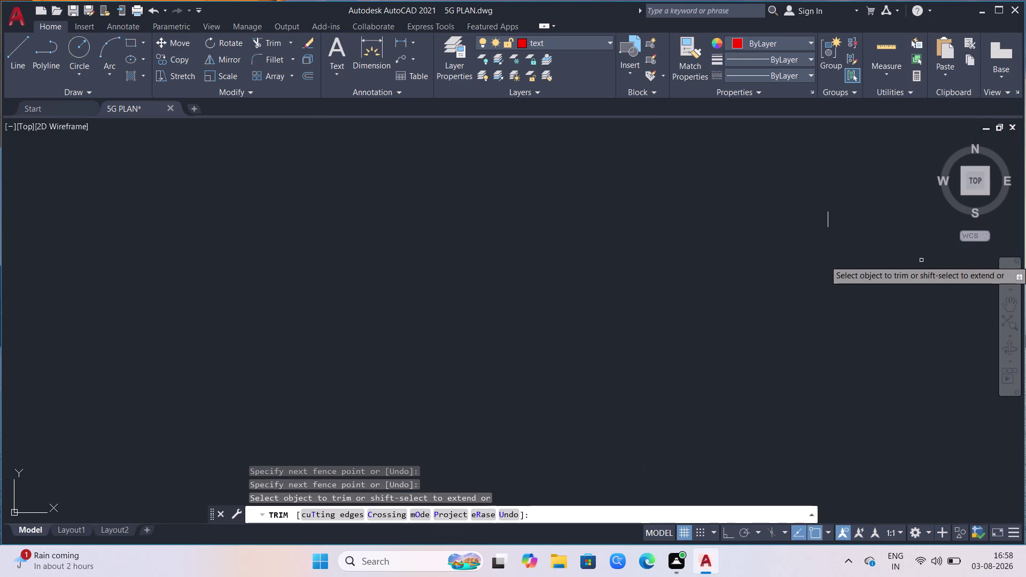
drag(837, 226, 828, 234)
drag(799, 223, 817, 223)
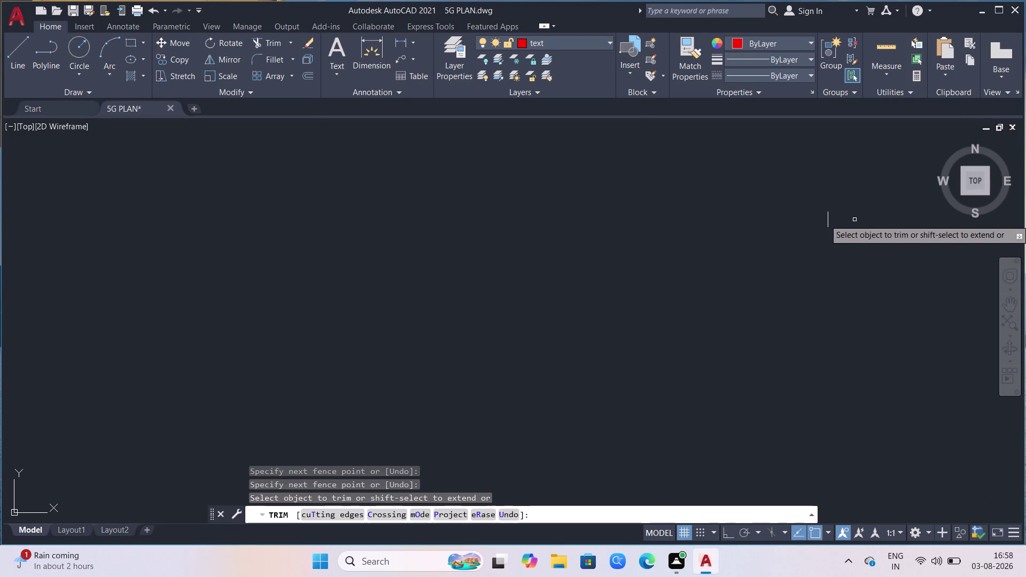
drag(854, 220, 768, 237)
scroll(down, 3)
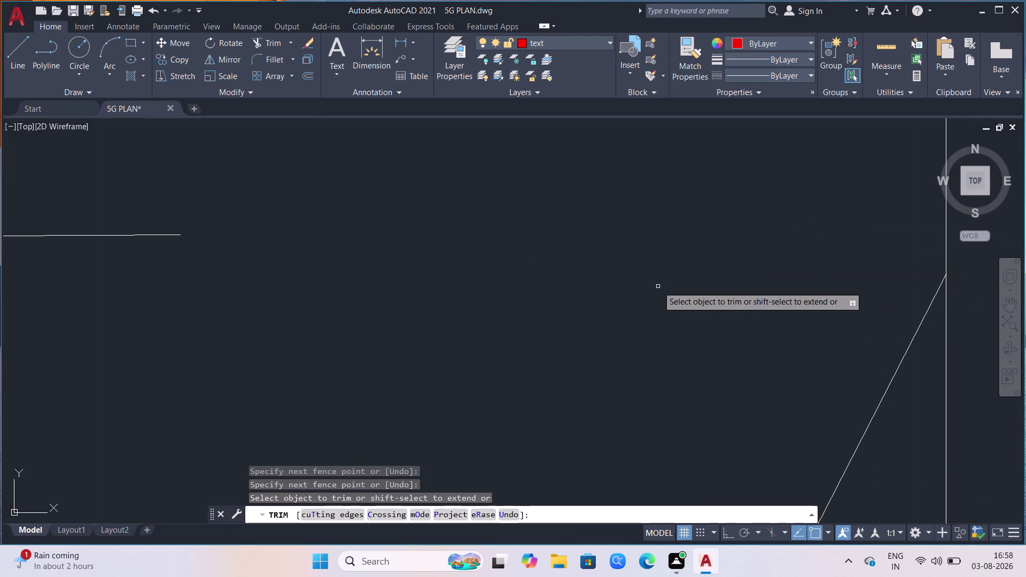
scroll(down, 3)
drag(359, 259, 357, 268)
click(352, 278)
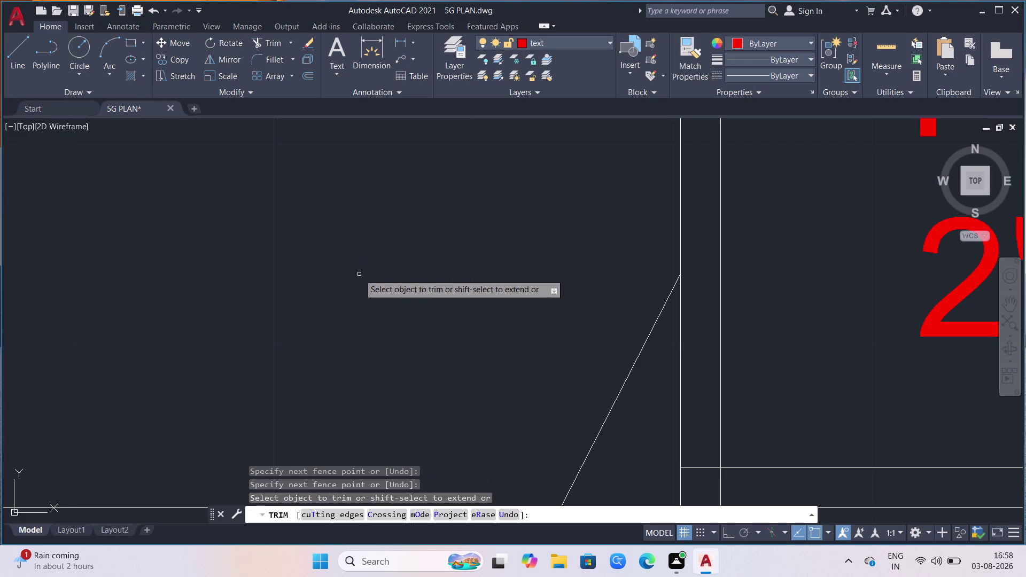
Trim both overshooting ends at the left inner corner of the projection.
scroll(down, 3)
scroll(up, 3)
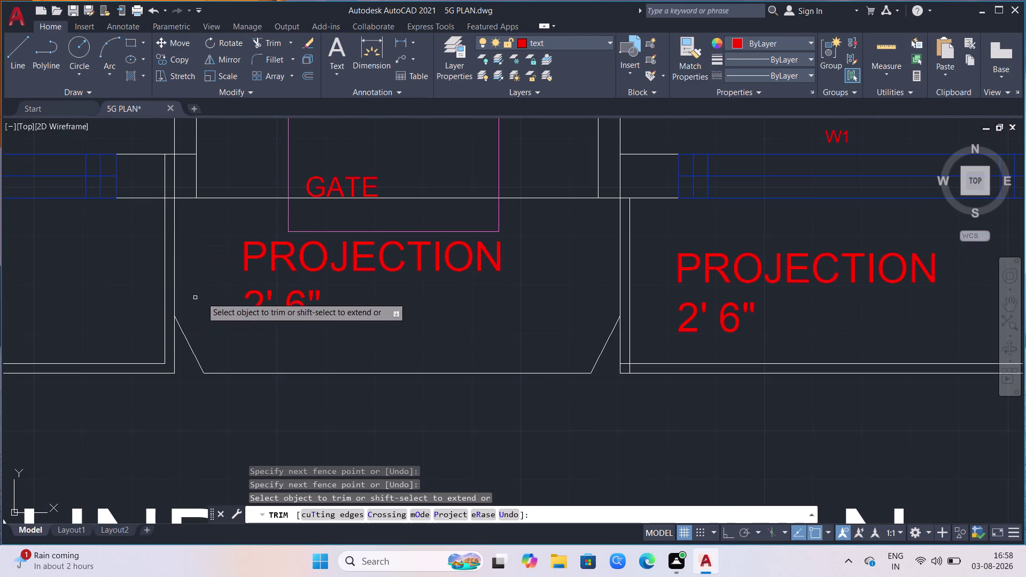
scroll(down, 3)
scroll(up, 3)
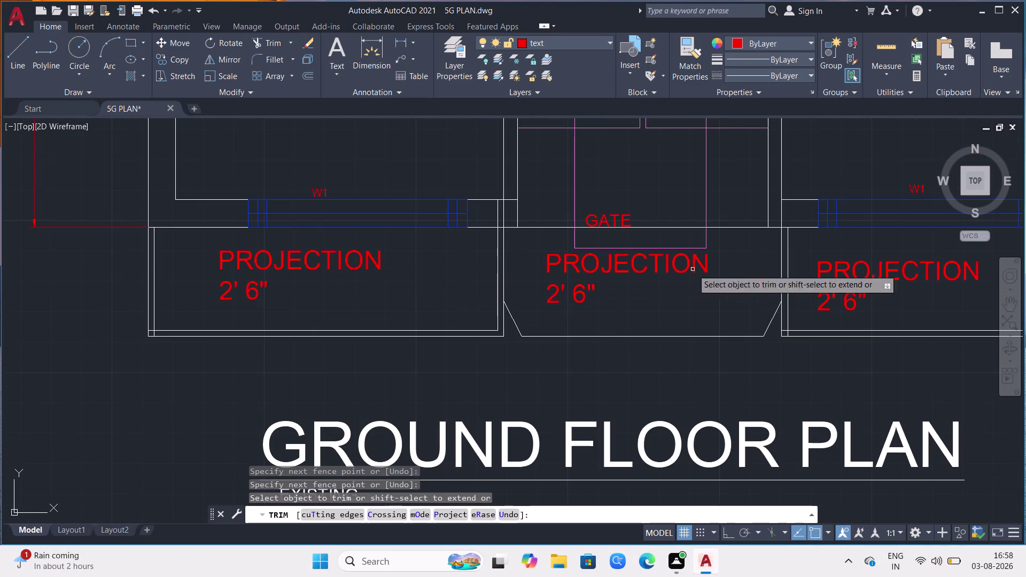
scroll(up, 3)
scroll(up, 3)
scroll(up, 3)
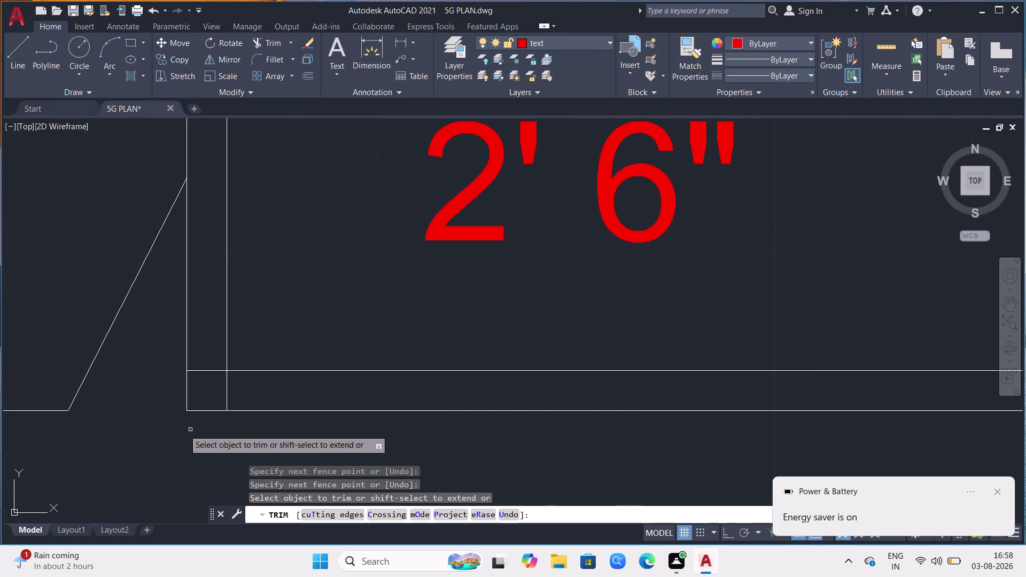
click(212, 371)
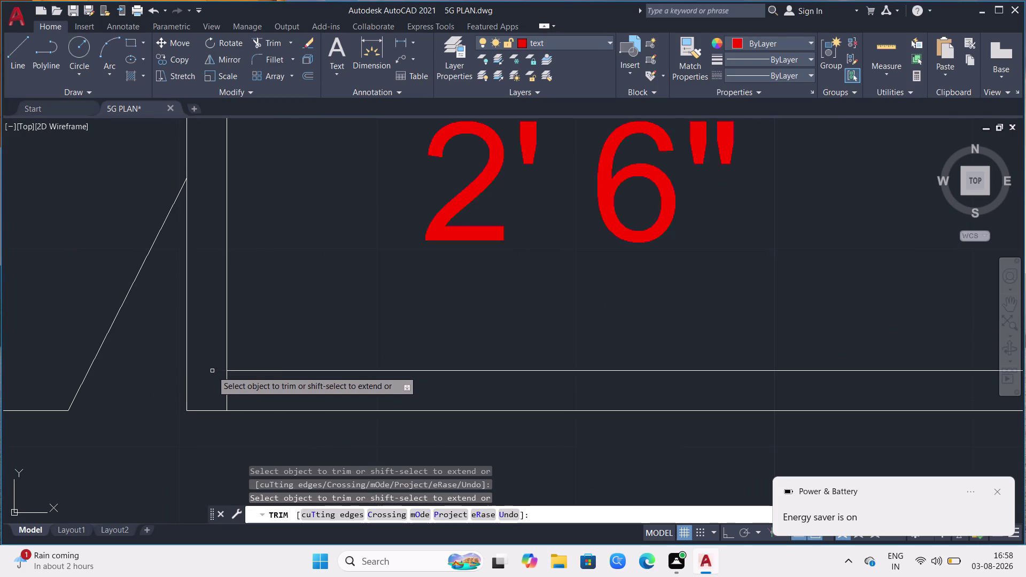
click(227, 380)
Trim both overshooting ends at the right inner corner of the projection.
scroll(down, 3)
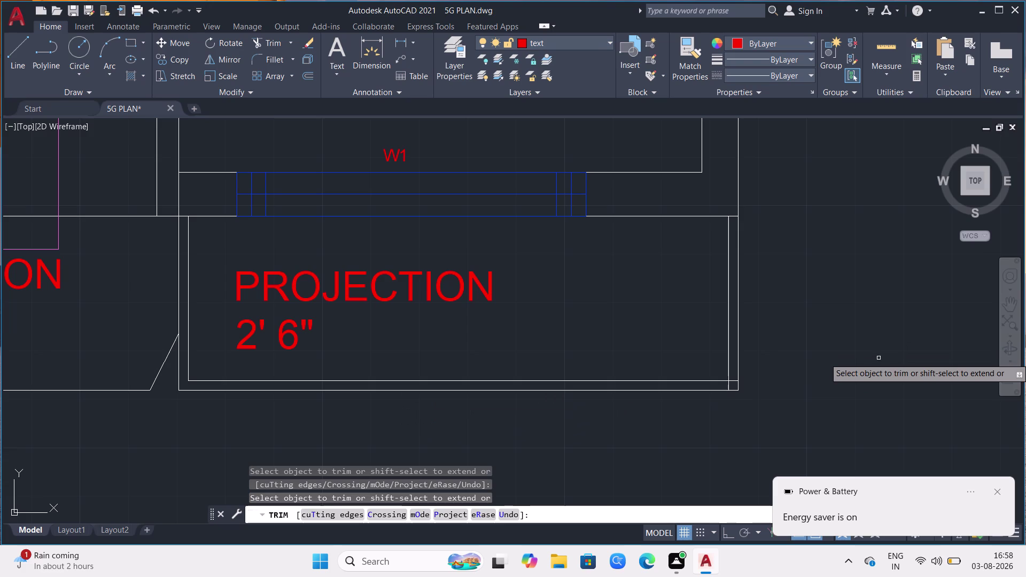
scroll(up, 3)
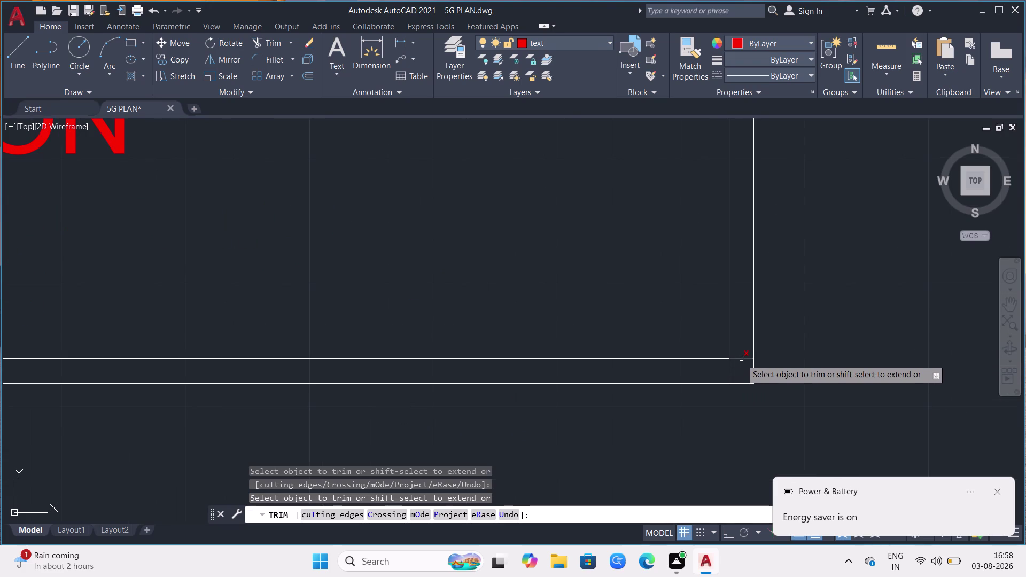
click(742, 360)
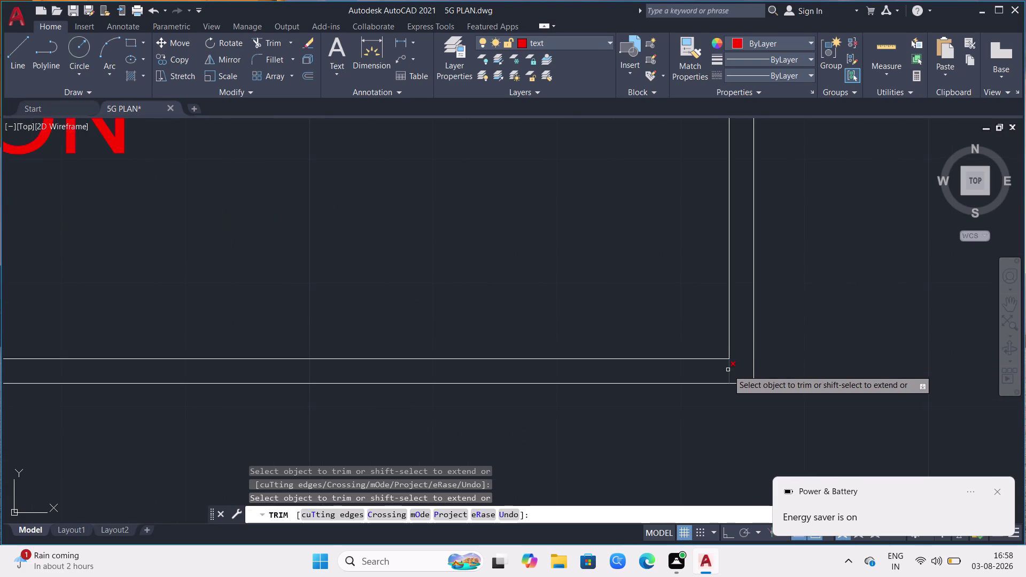
click(728, 370)
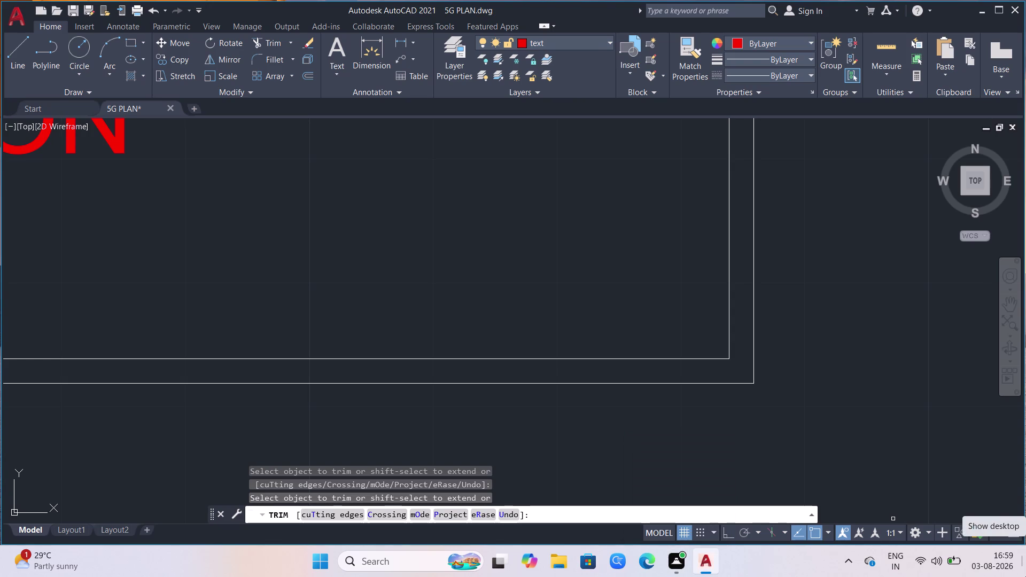
scroll(down, 3)
scroll(up, 3)
scroll(down, 3)
scroll(up, 3)
scroll(down, 3)
scroll(up, 3)
scroll(down, 3)
scroll(up, 3)
scroll(down, 3)
scroll(up, 3)
scroll(down, 3)
scroll(up, 3)
scroll(down, 3)
scroll(up, 3)
scroll(down, 3)
scroll(up, 3)
scroll(down, 3)
scroll(up, 3)
scroll(down, 3)
scroll(up, 3)
scroll(down, 3)
scroll(up, 3)
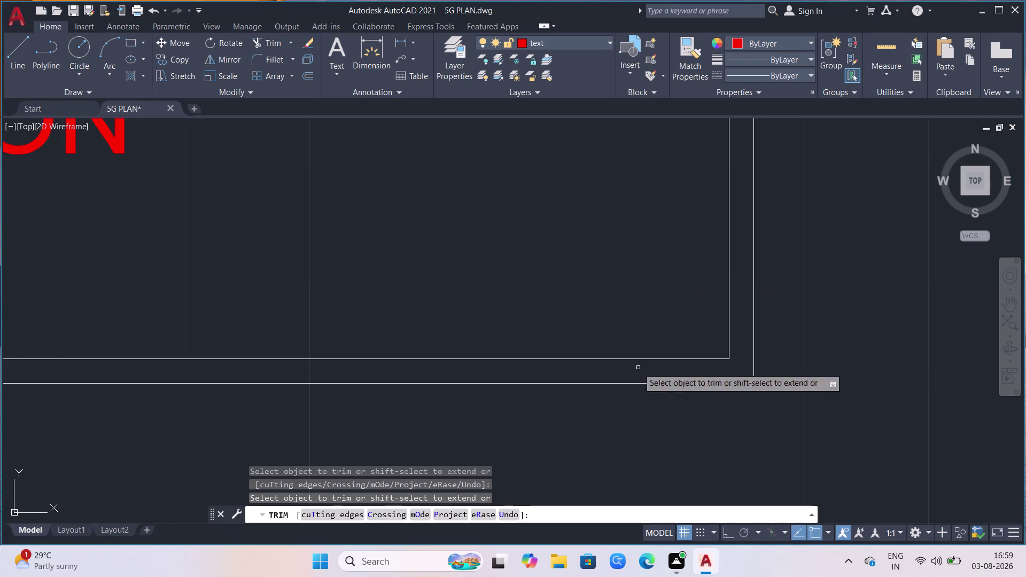
scroll(down, 3)
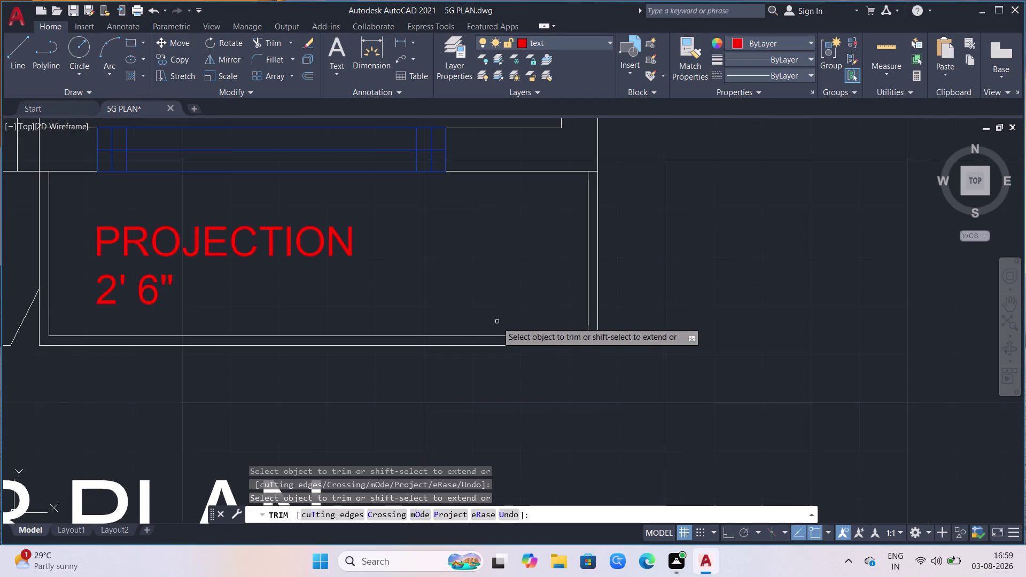
scroll(down, 3)
scroll(up, 3)
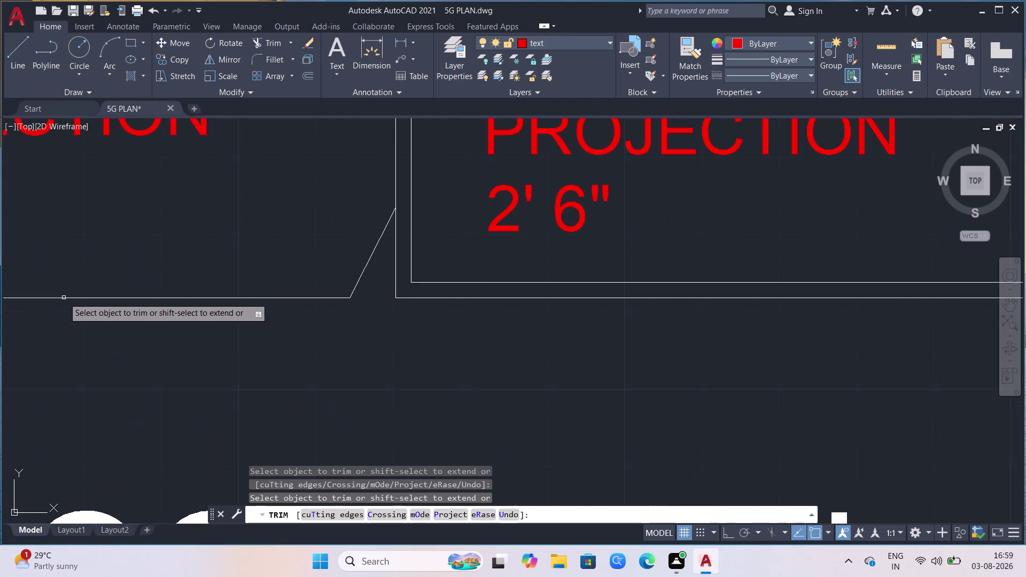
key(Escape)
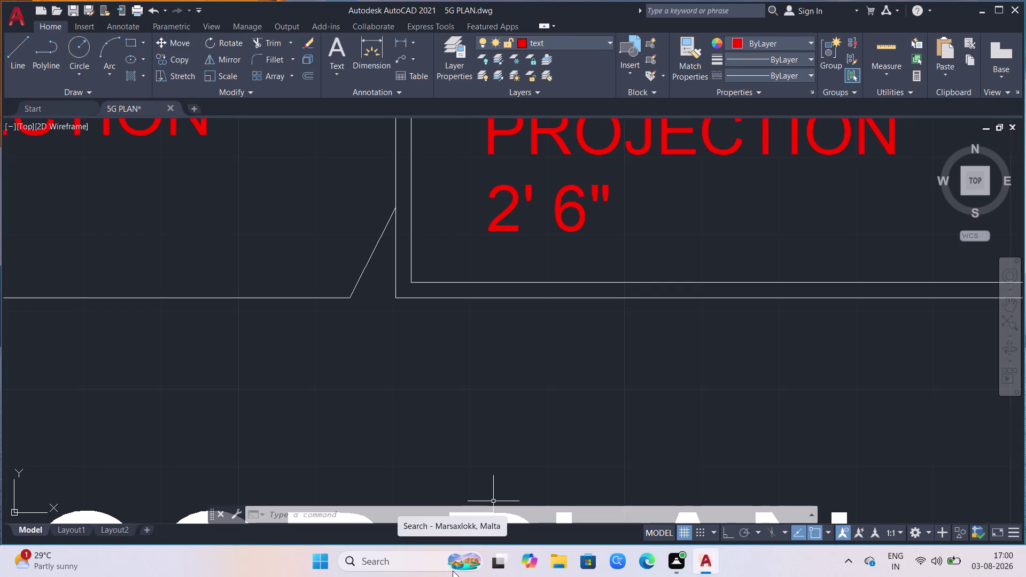
Zoom the view out and back in on the gate projection.
scroll(down, 3)
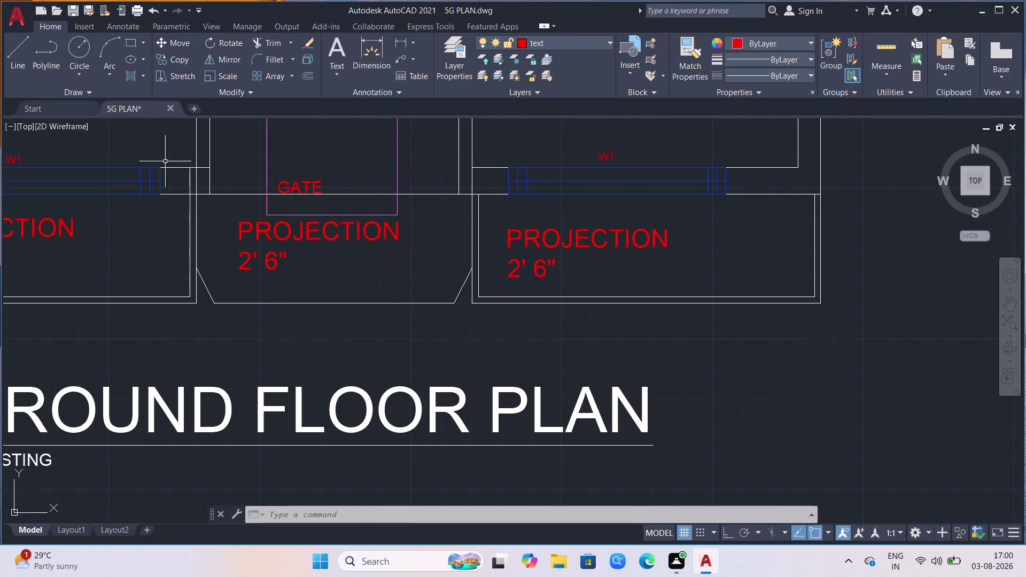
scroll(up, 3)
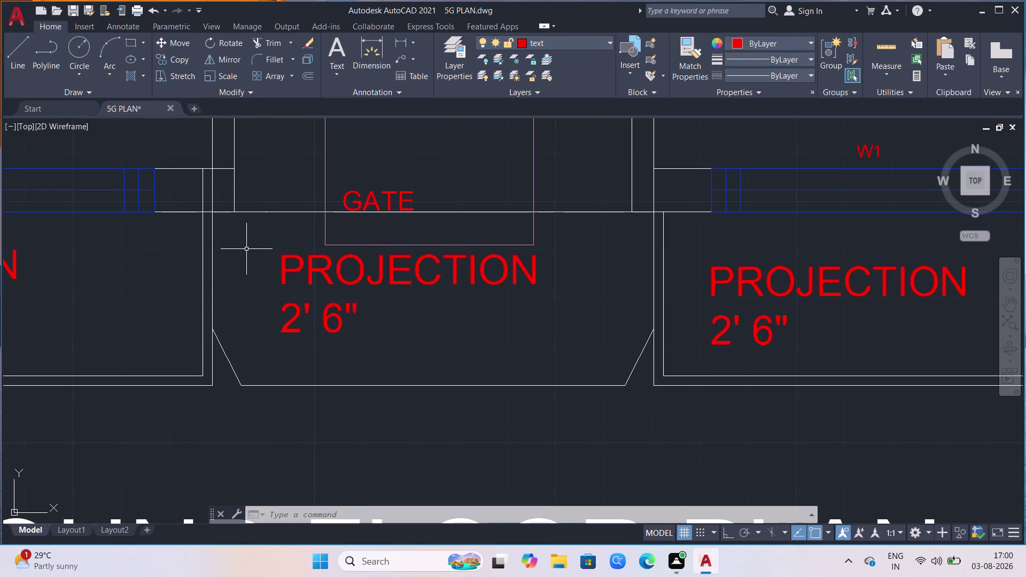
Start OFFSET with a picked 4.5" distance and copy the left side line inward.
key(o)
key(Return)
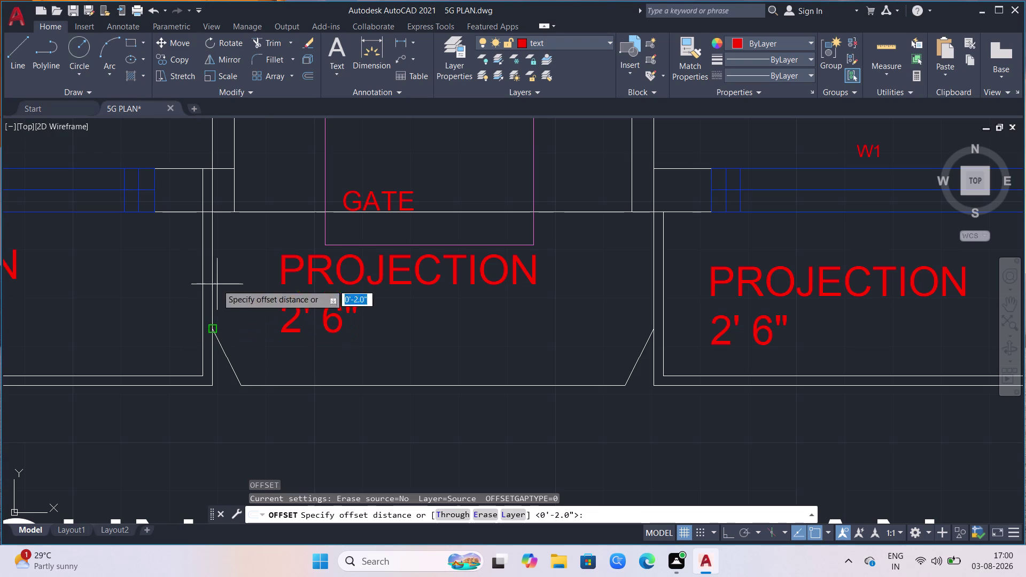
click(211, 215)
click(235, 213)
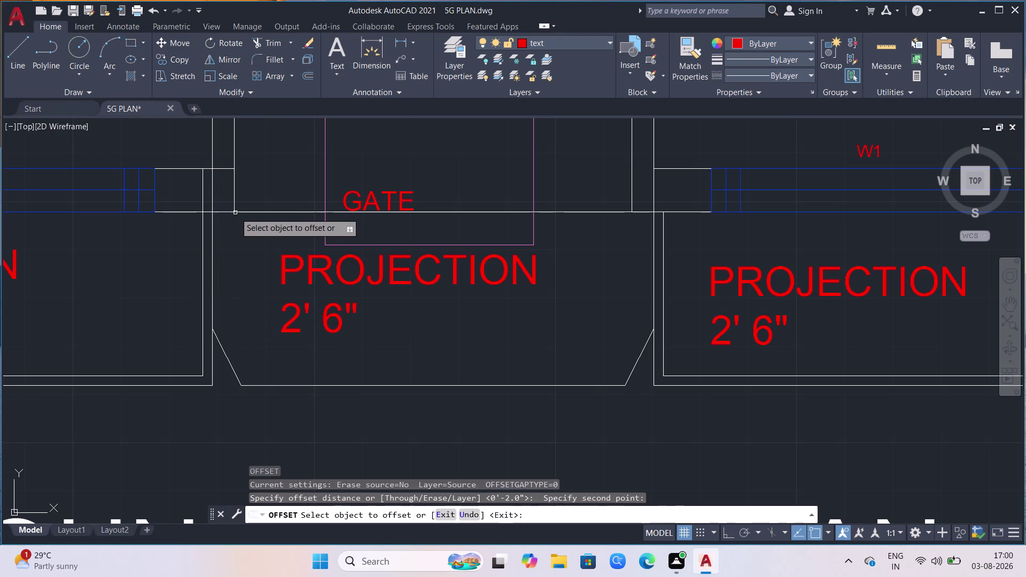
click(214, 233)
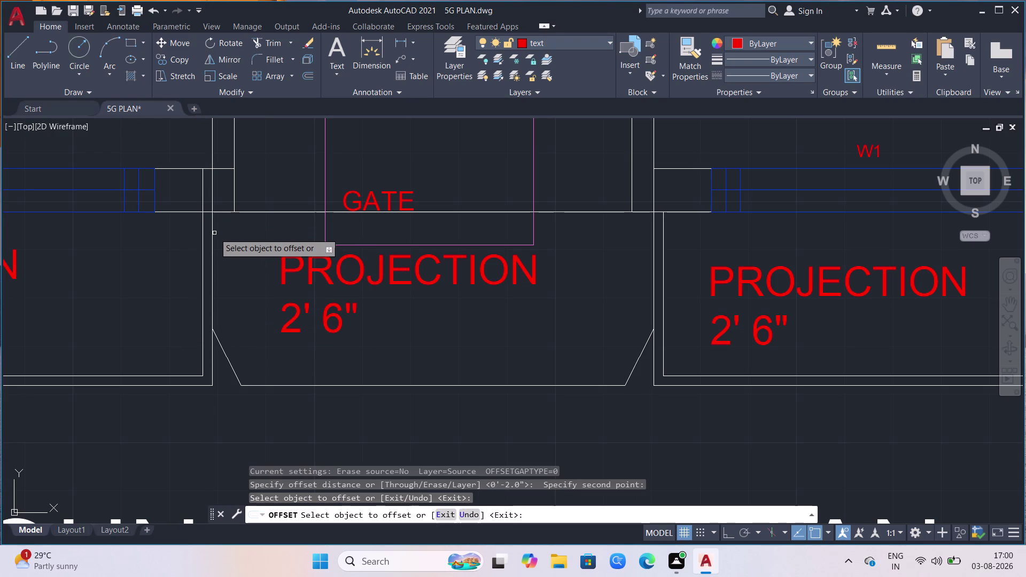
click(213, 241)
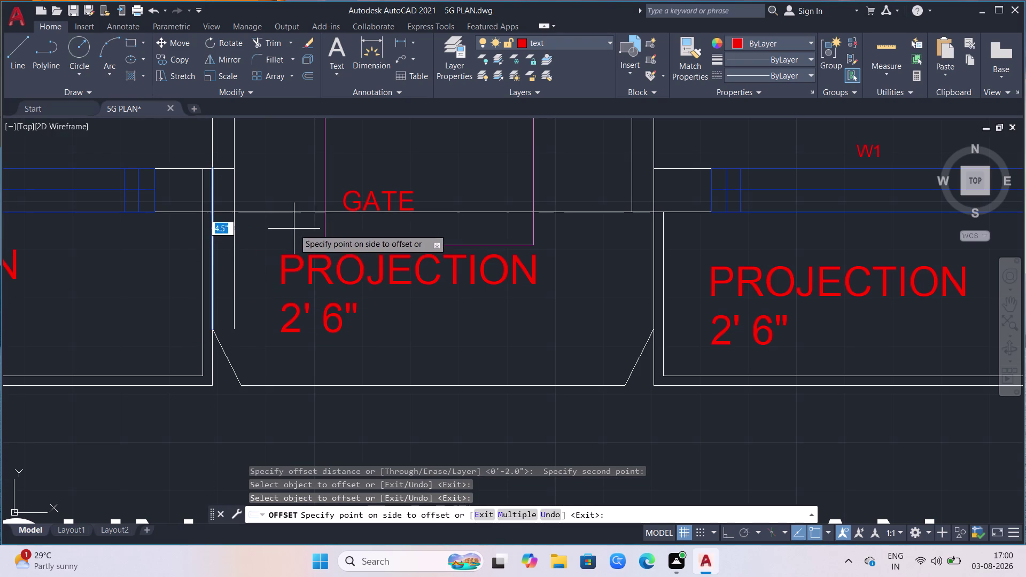
click(294, 229)
Offset the left angled line, bottom edge and right angled line inward, then cancel.
click(232, 363)
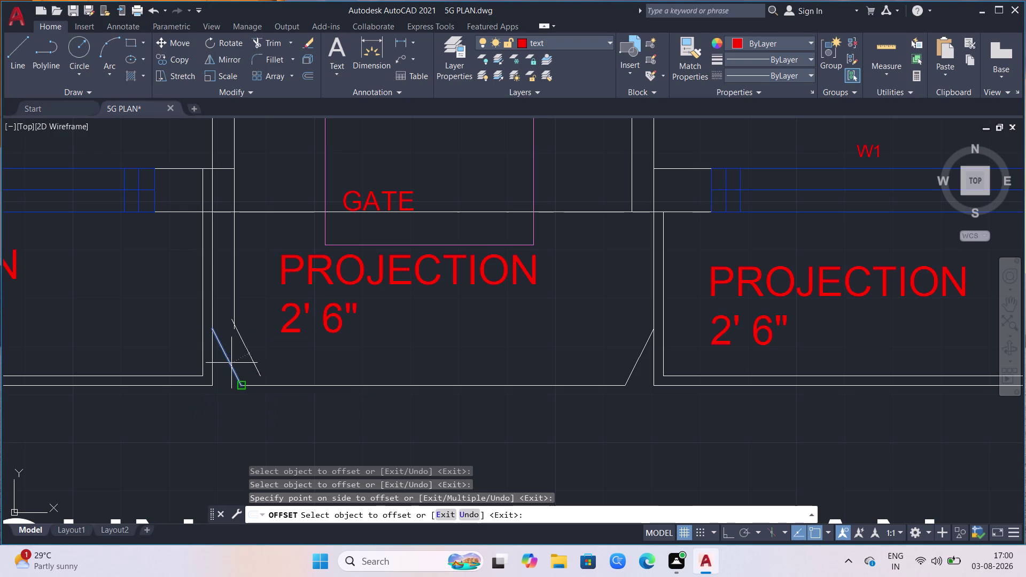
click(231, 362)
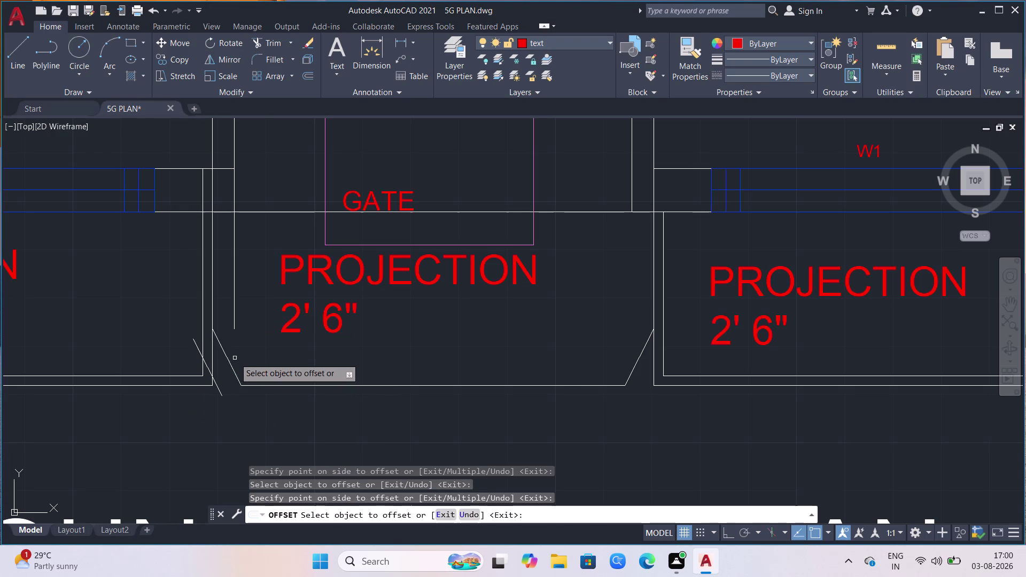
click(228, 358)
click(251, 346)
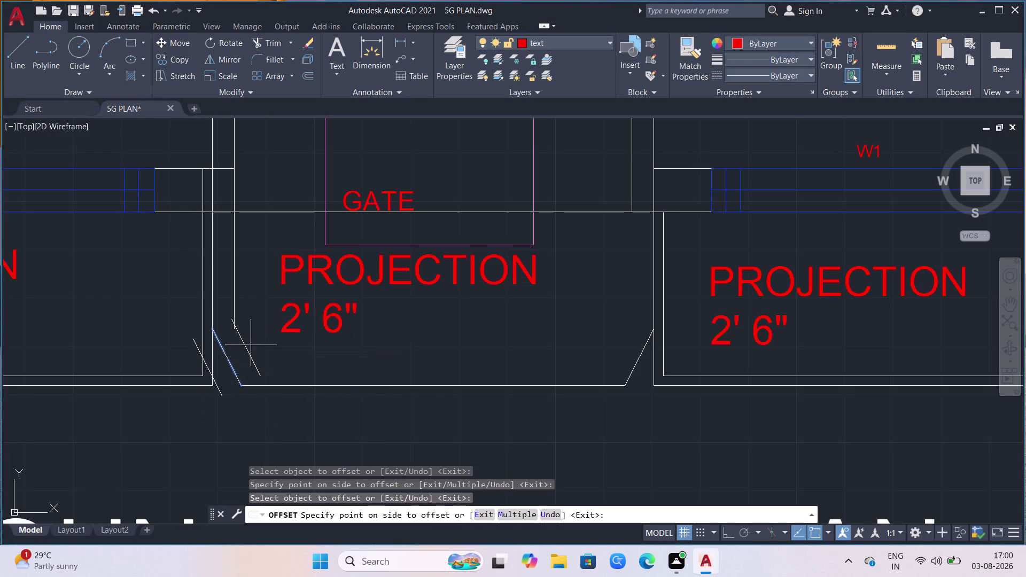
click(324, 387)
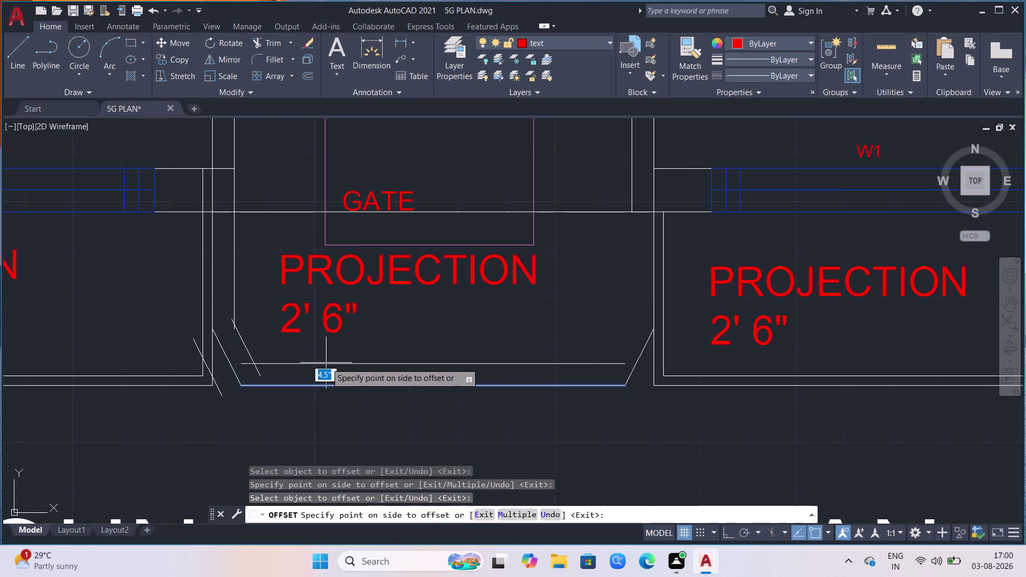
click(326, 362)
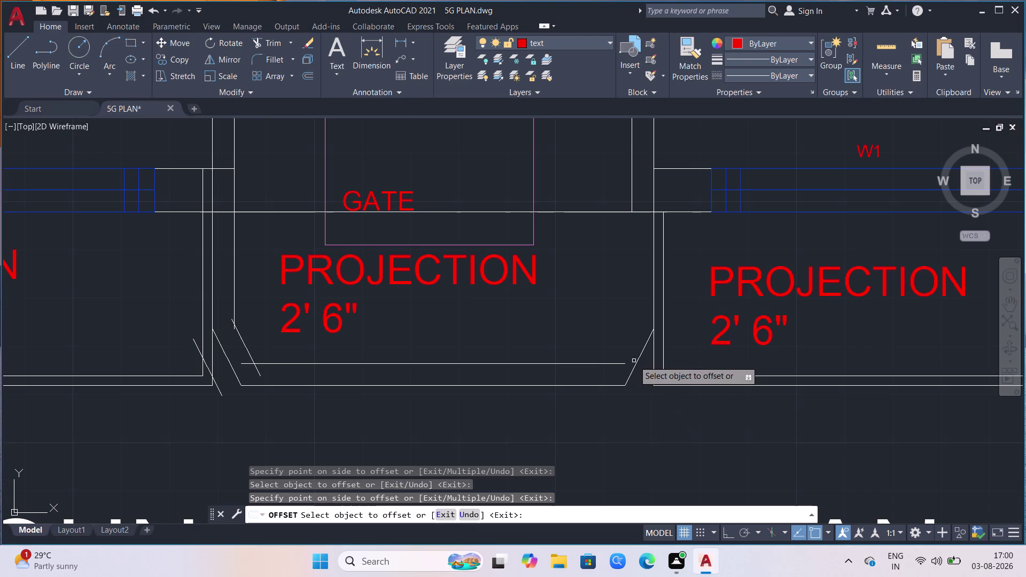
click(637, 361)
click(609, 335)
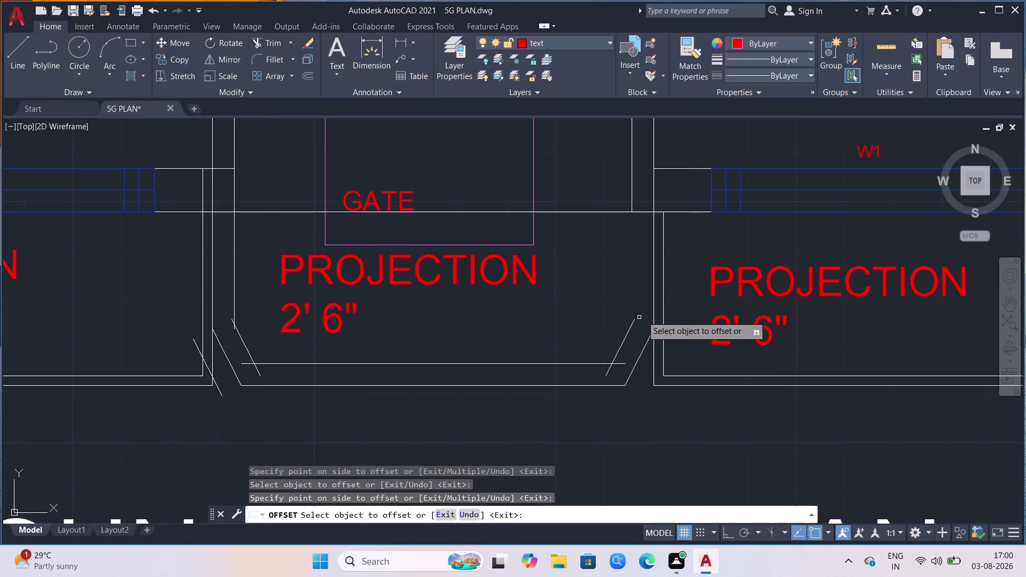
click(632, 178)
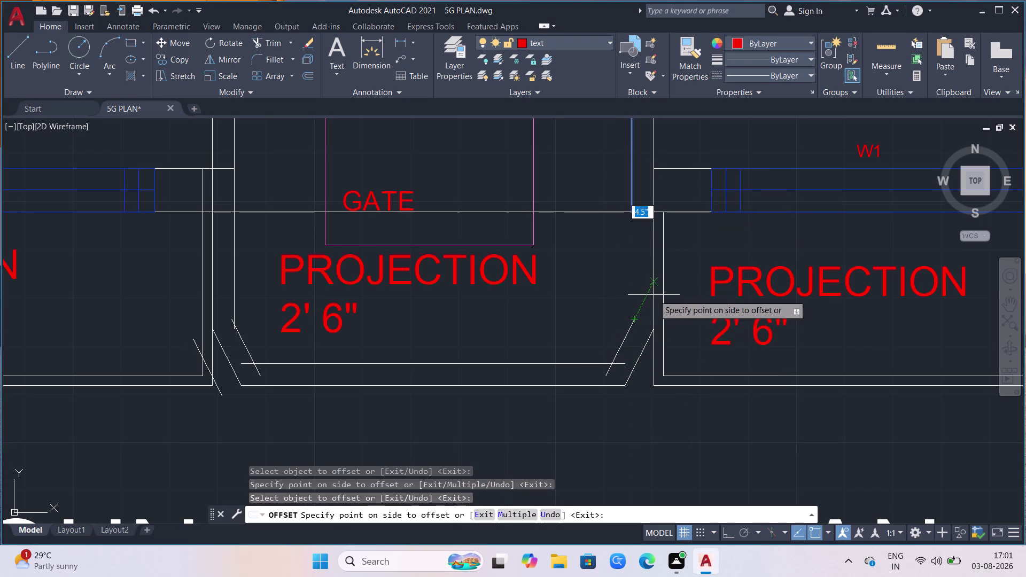
key(Escape)
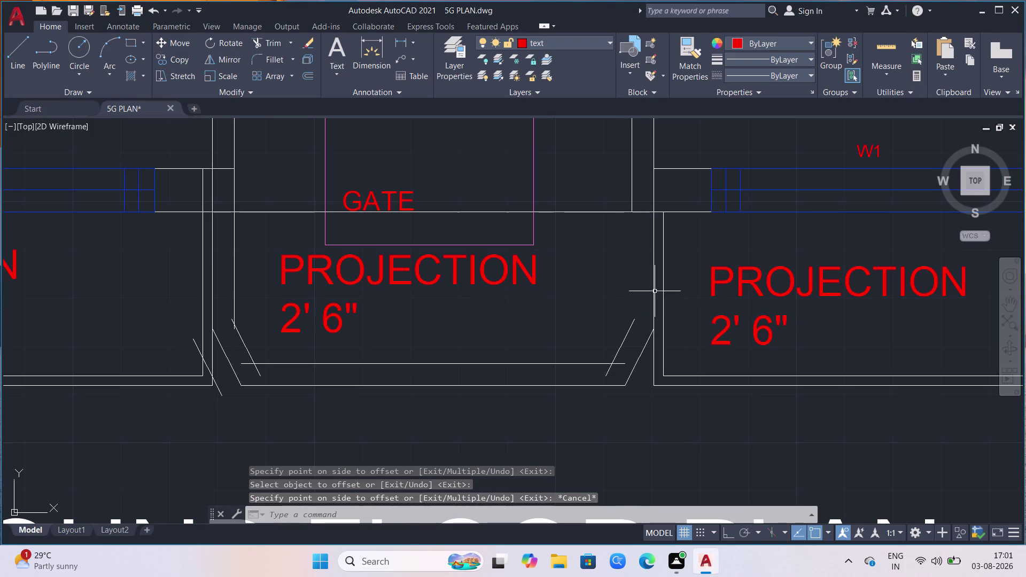
Begin offsetting the right side line with a picked distance, then cancel it.
key(Return)
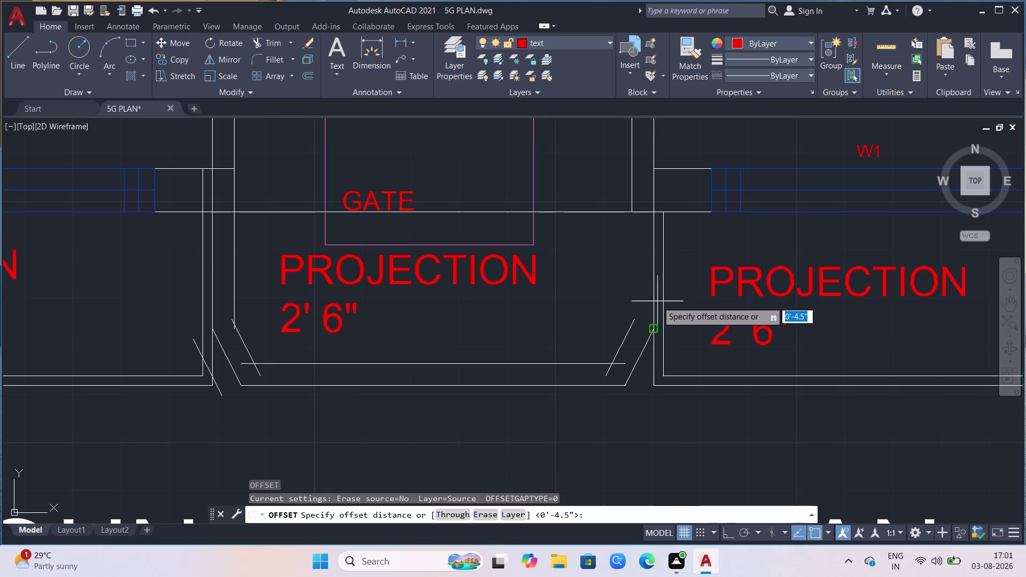
click(653, 303)
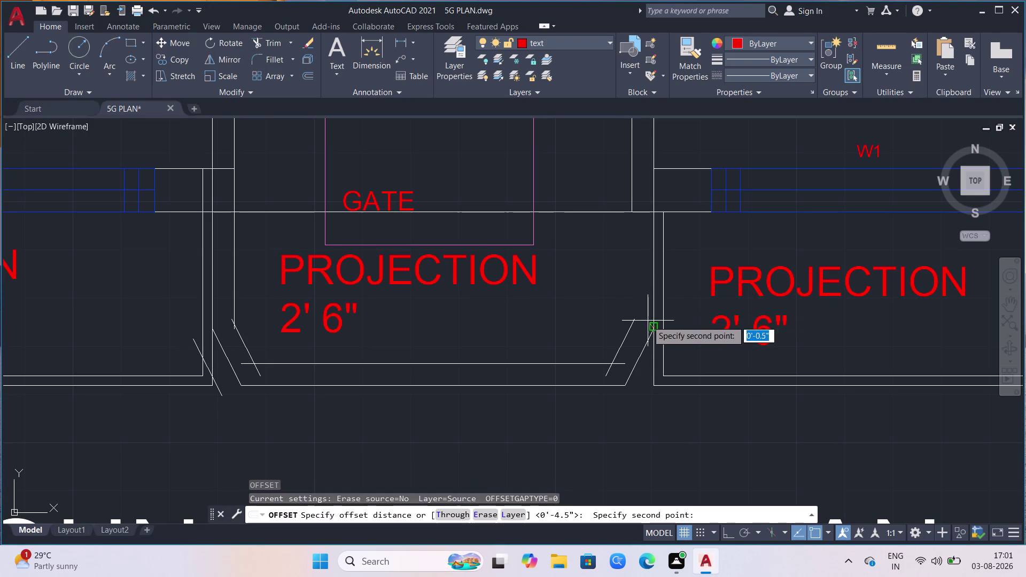
click(652, 321)
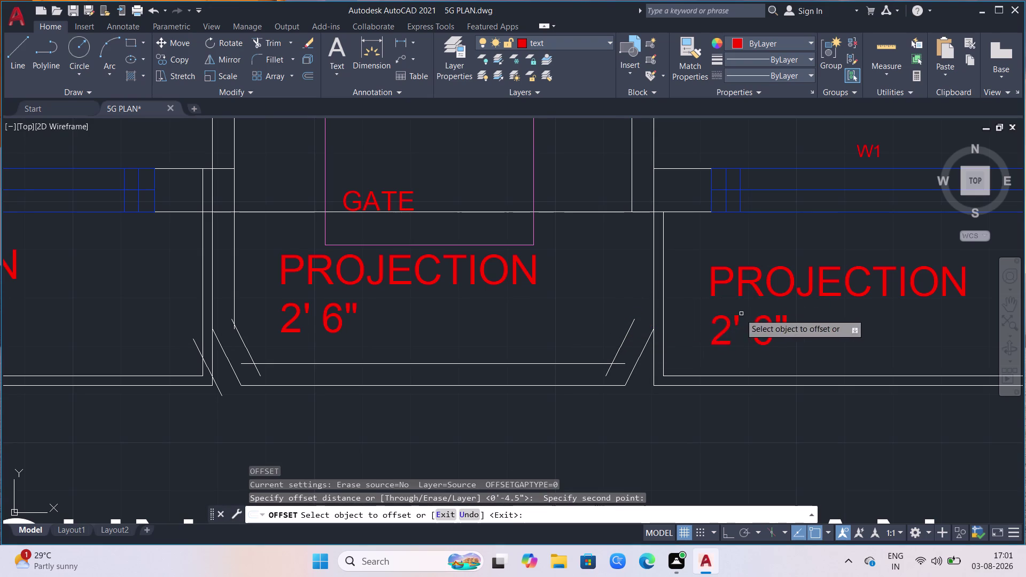
click(652, 292)
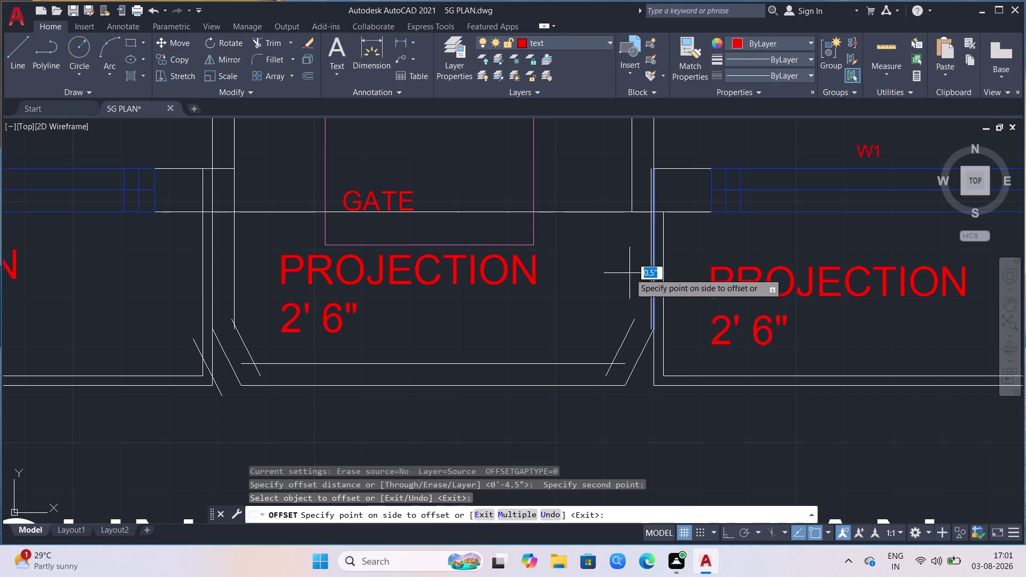
key(Escape)
click(652, 290)
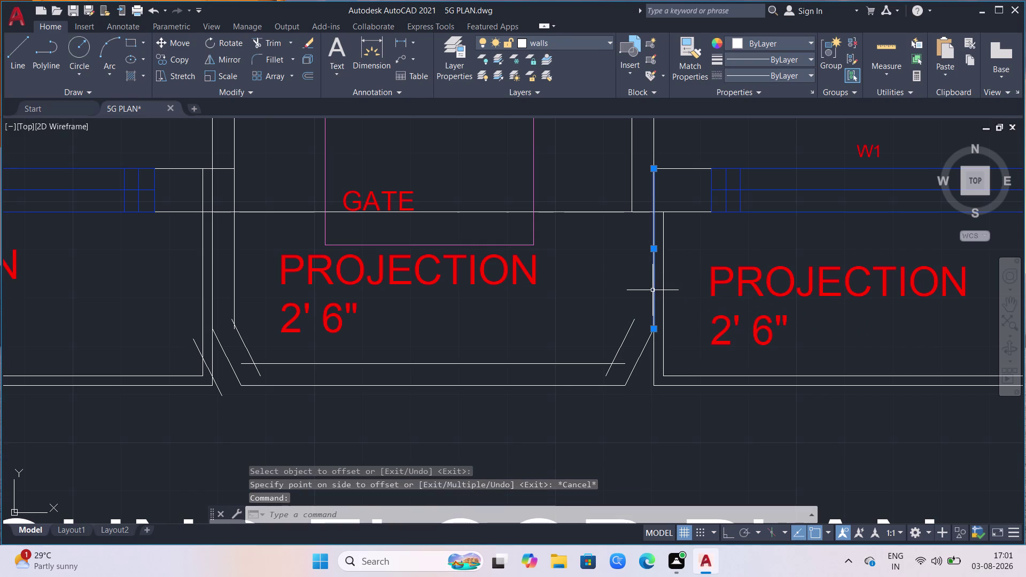
Offset the right vertical edge to its inner side using a newly picked distance.
key(o)
key(Return)
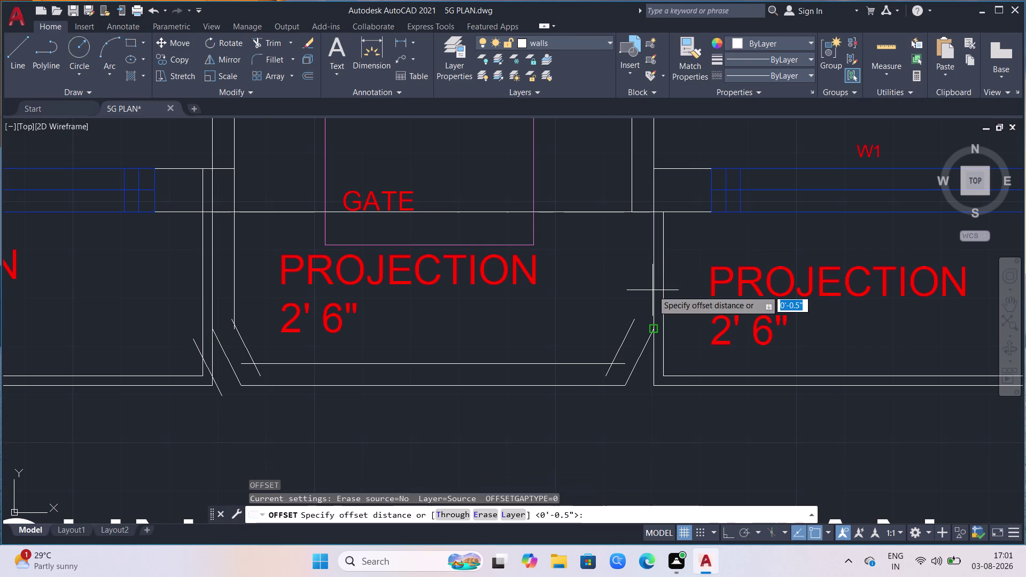
click(655, 209)
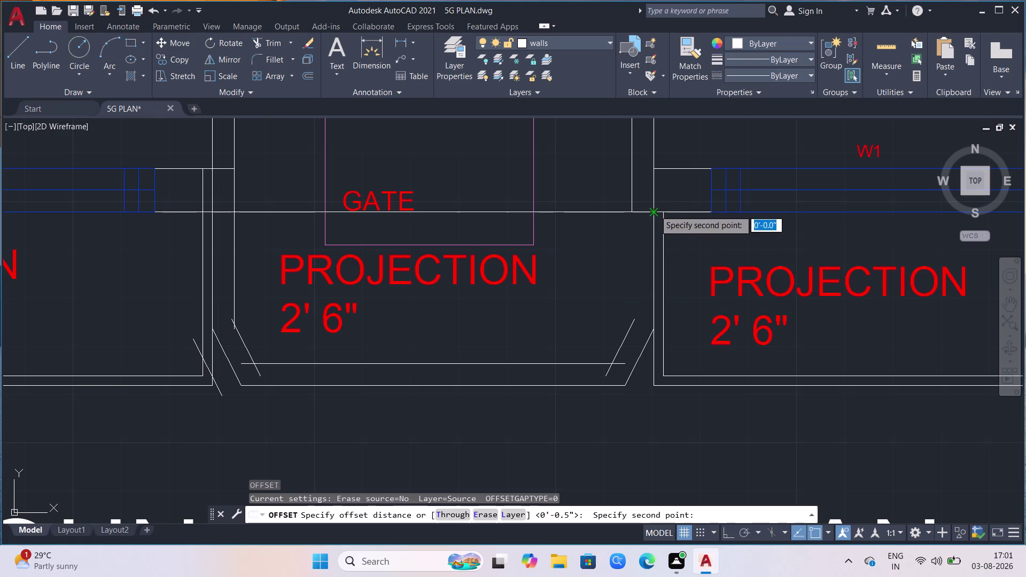
click(637, 216)
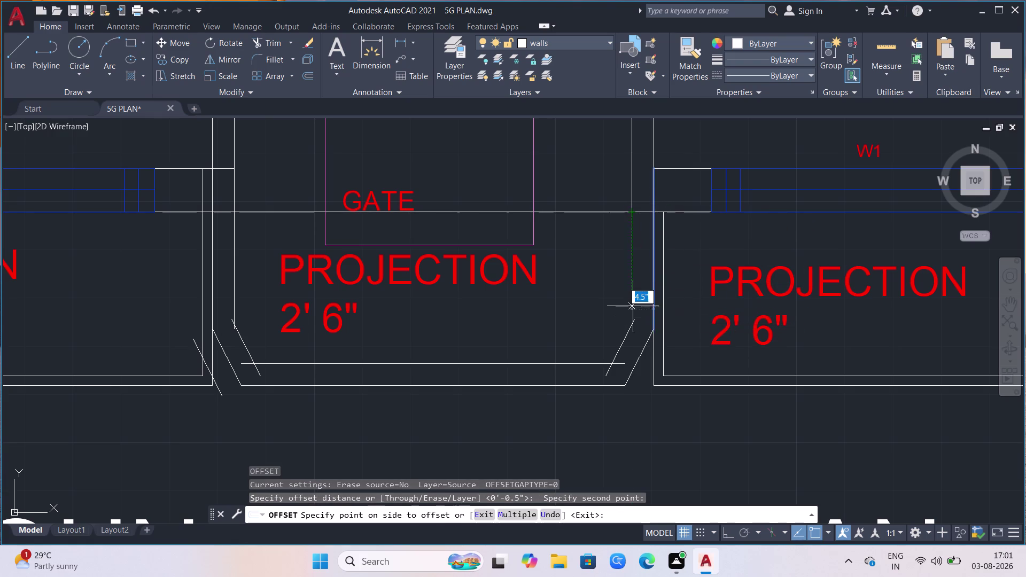
click(608, 306)
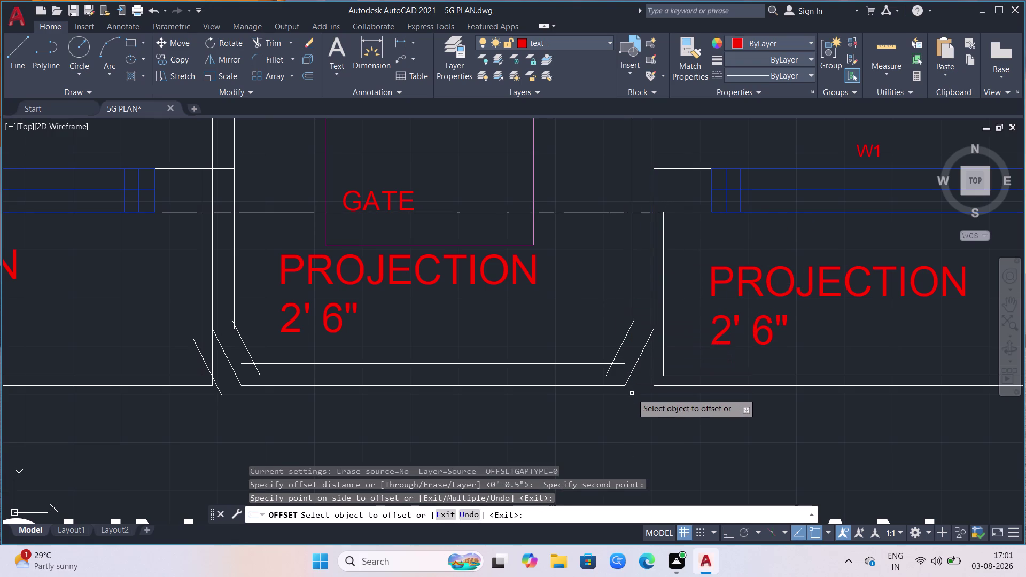
key(Escape)
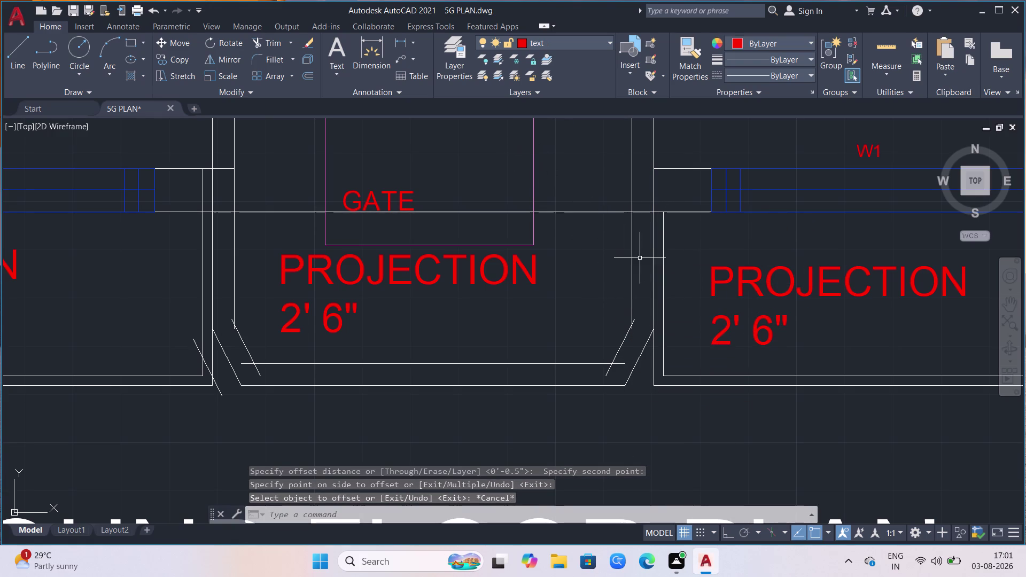
Start TRIM and cut the overhanging ends at the middle diagonal corner.
text(tr)
key(Return)
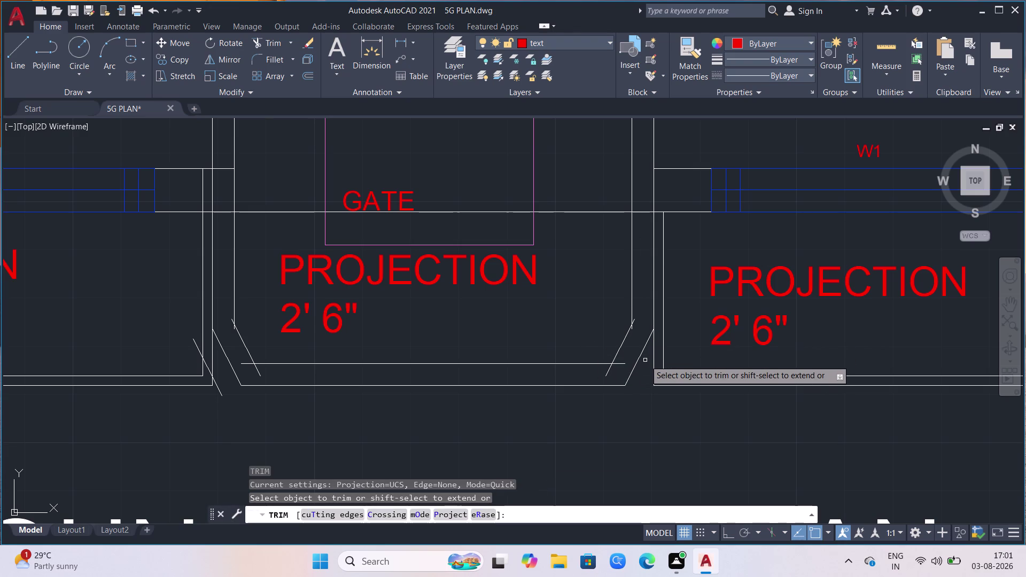
scroll(up, 3)
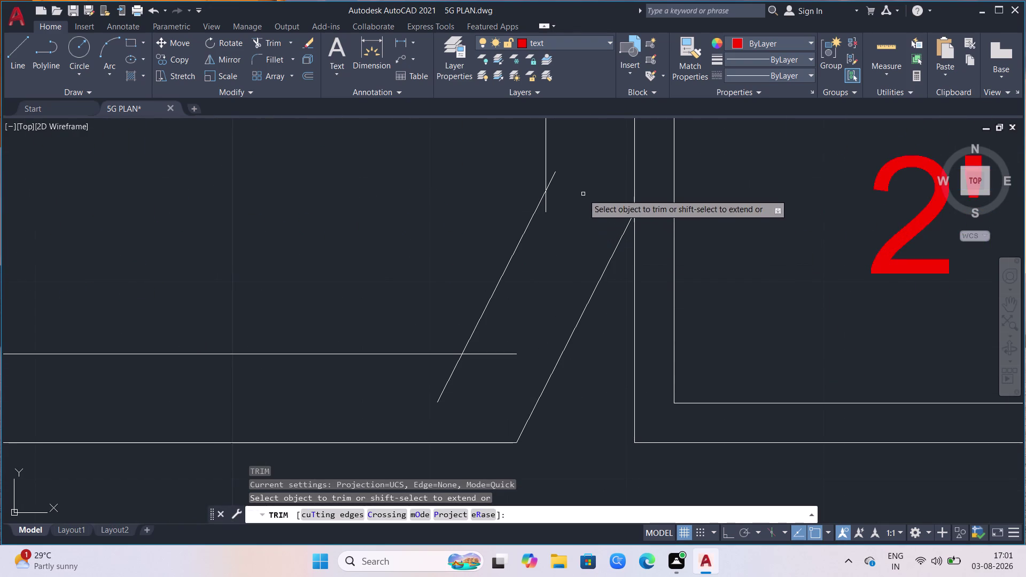
drag(552, 175, 552, 189)
click(546, 205)
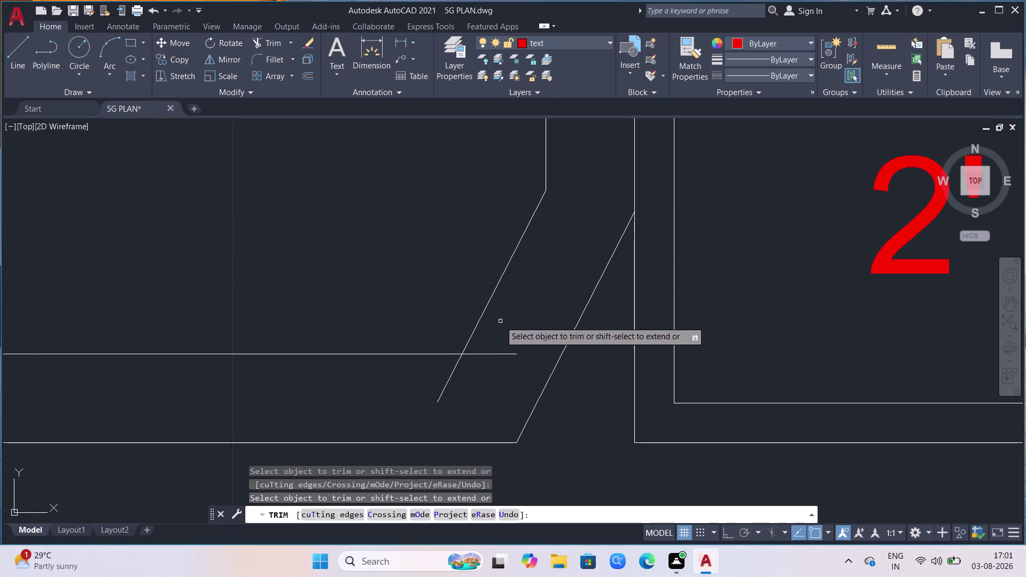
click(471, 354)
click(456, 362)
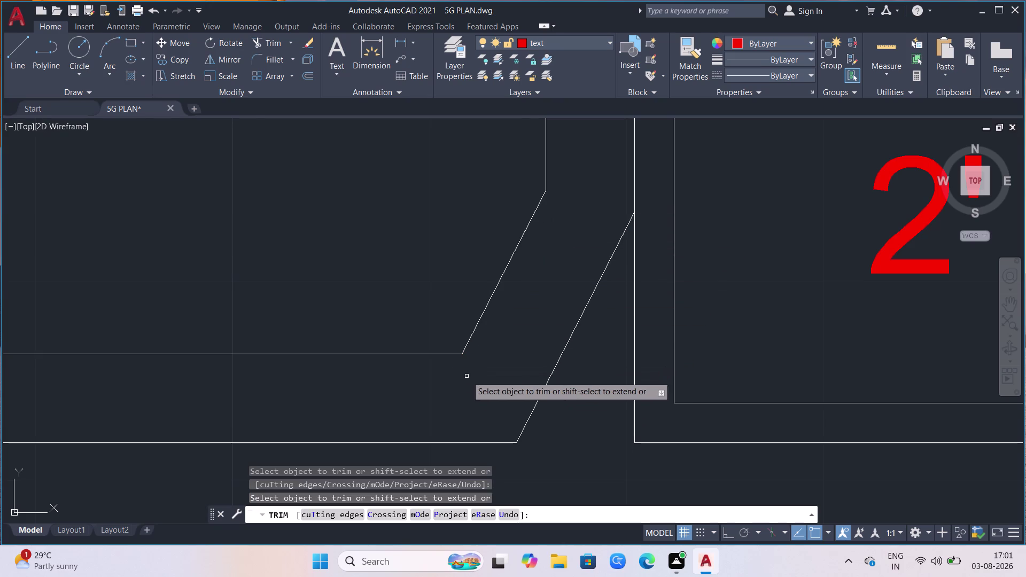
Trim the stray line ends at the left projection's angled corner.
scroll(down, 3)
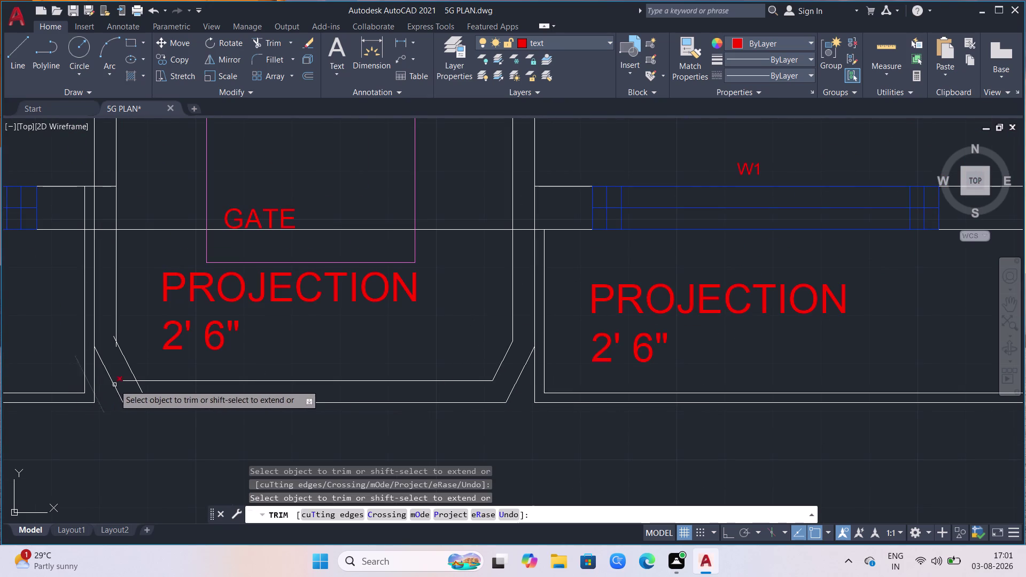
click(128, 382)
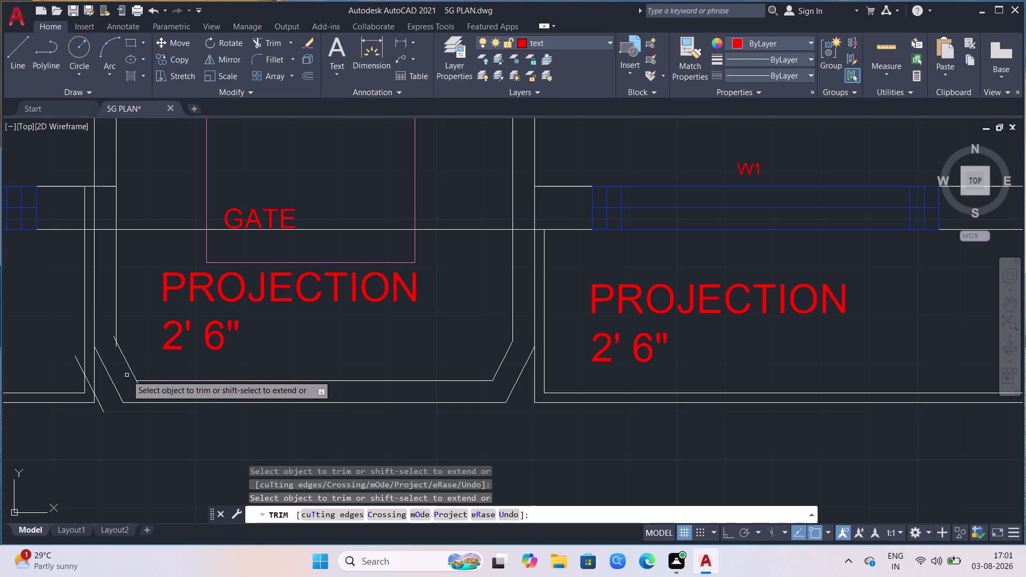
scroll(up, 3)
click(137, 300)
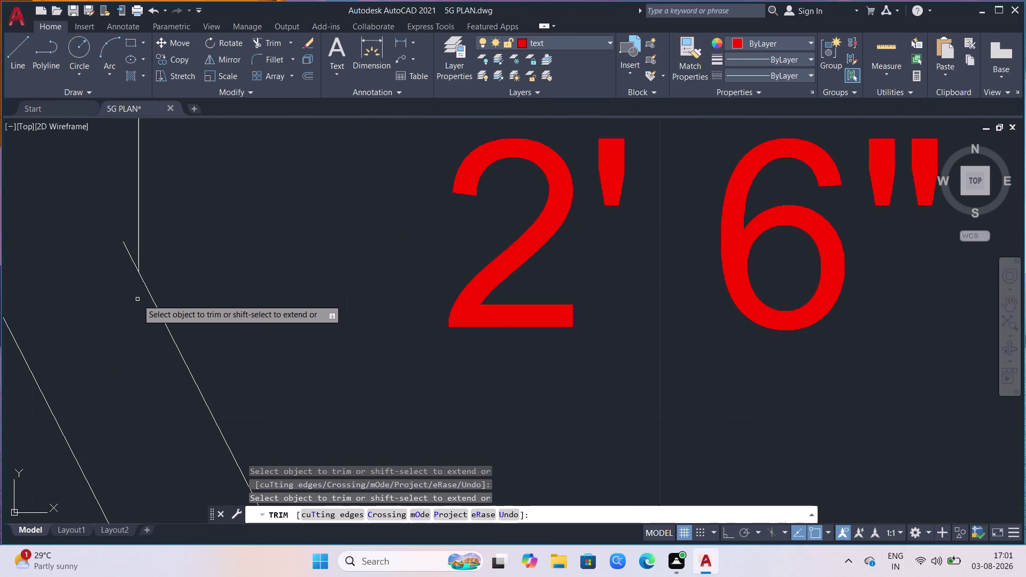
click(131, 261)
scroll(down, 3)
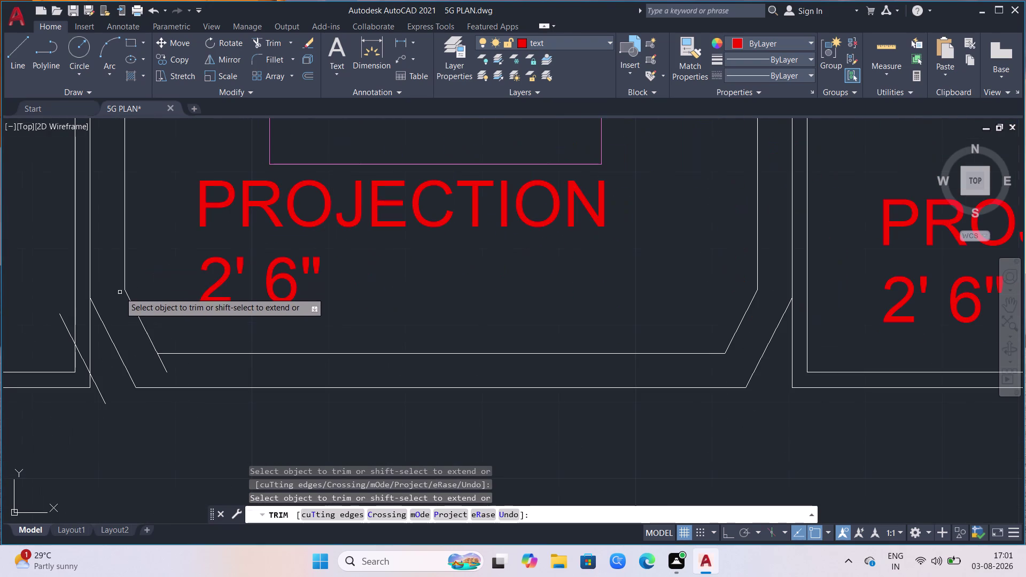
click(166, 366)
scroll(down, 3)
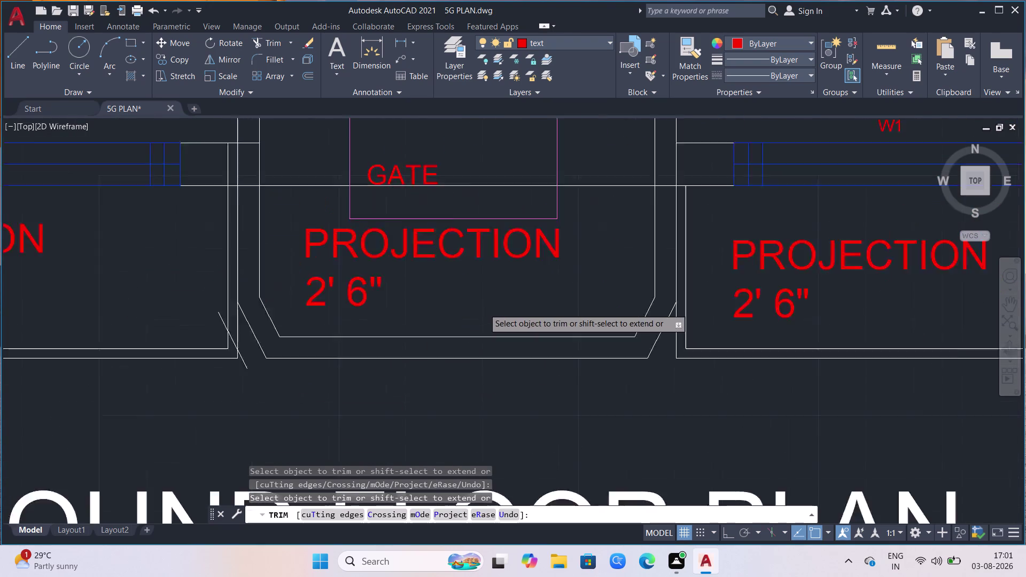
scroll(up, 3)
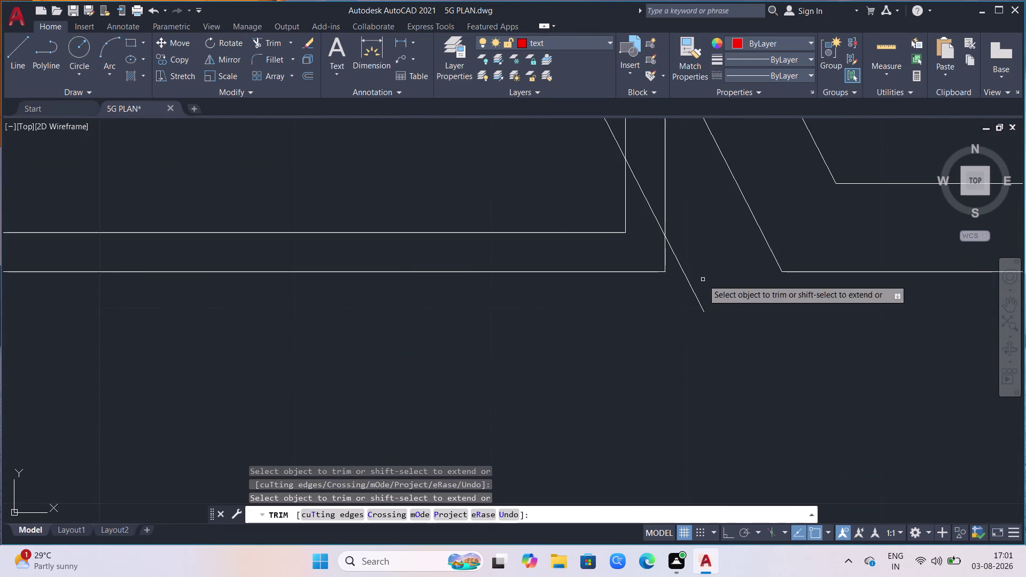
Trim the diagonal's overshoots and the line ends at the right projection corner.
click(698, 286)
click(644, 317)
scroll(down, 3)
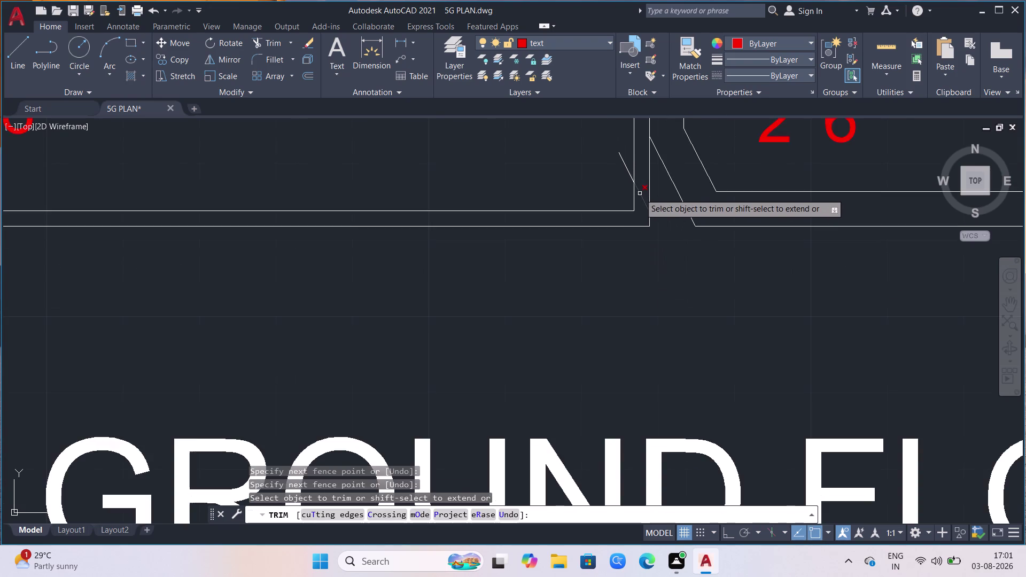
scroll(up, 3)
drag(650, 180, 655, 184)
click(646, 255)
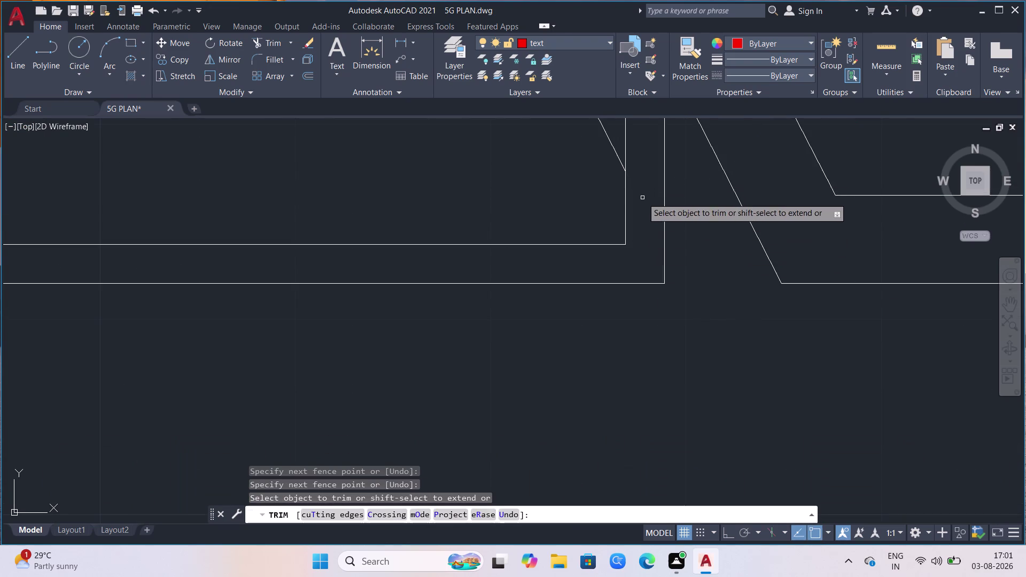
scroll(down, 3)
scroll(down, 3)
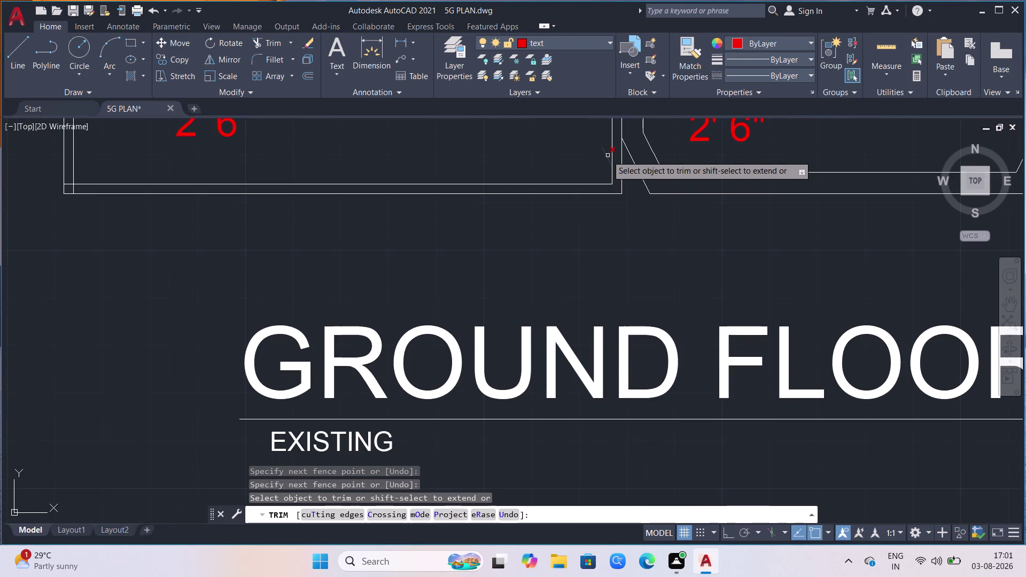
click(607, 156)
scroll(down, 3)
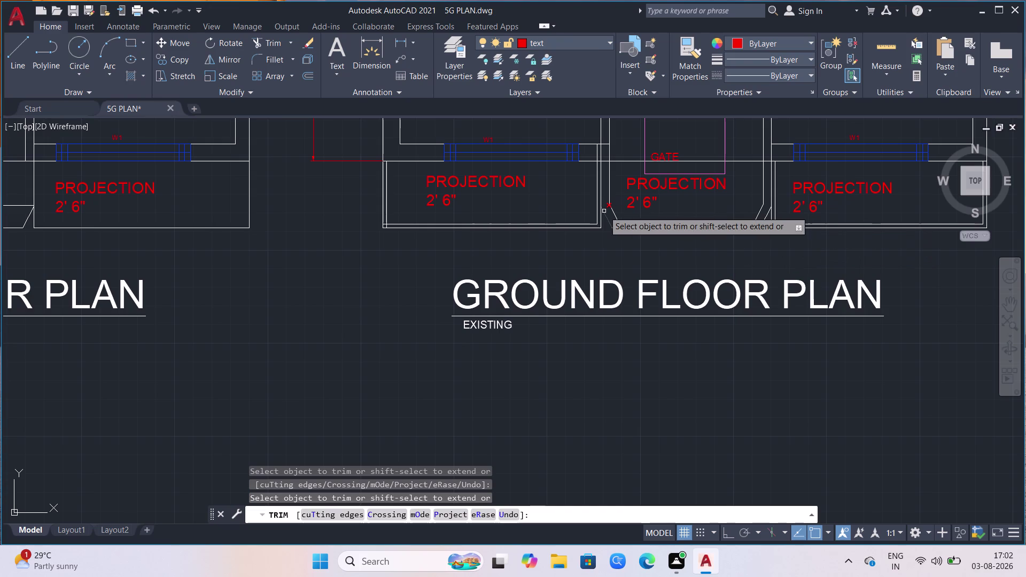
scroll(down, 3)
scroll(down, 3)
scroll(up, 3)
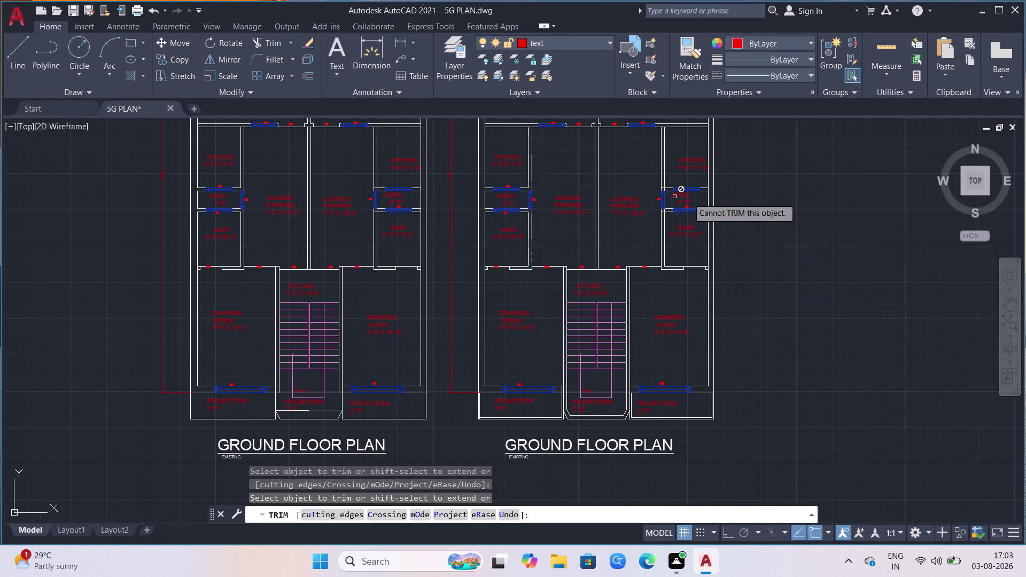
scroll(down, 3)
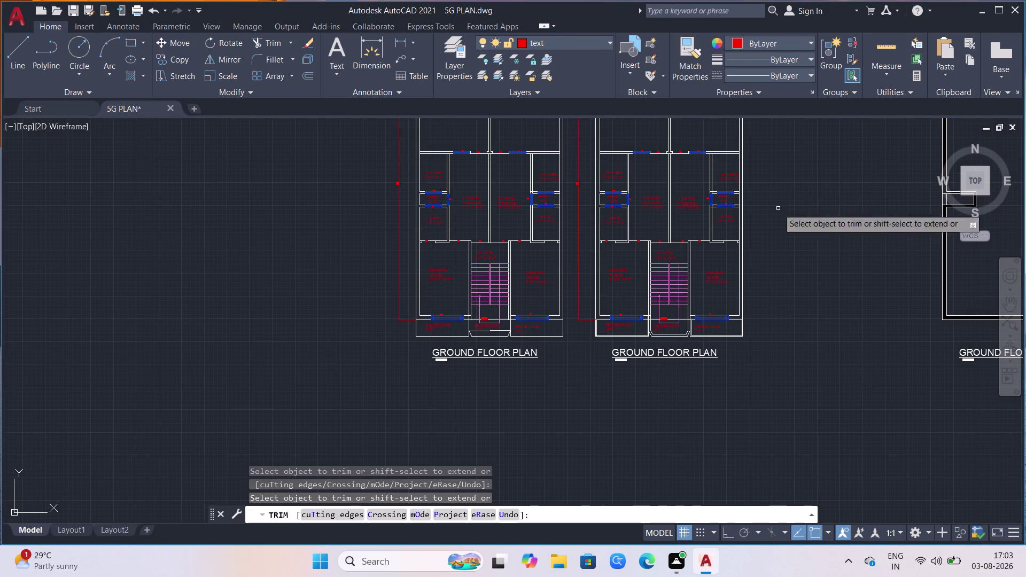
scroll(down, 3)
scroll(up, 3)
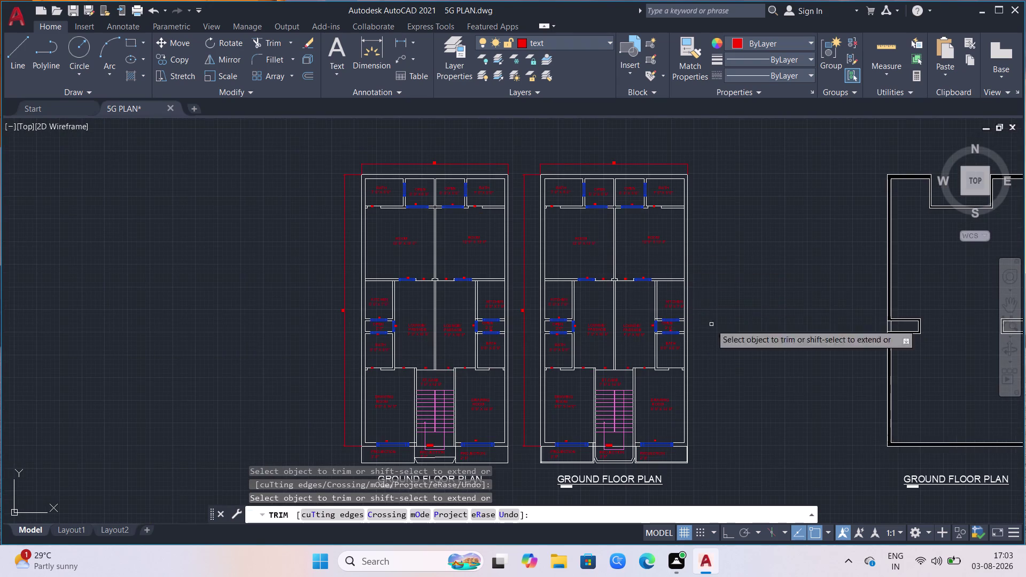
scroll(up, 3)
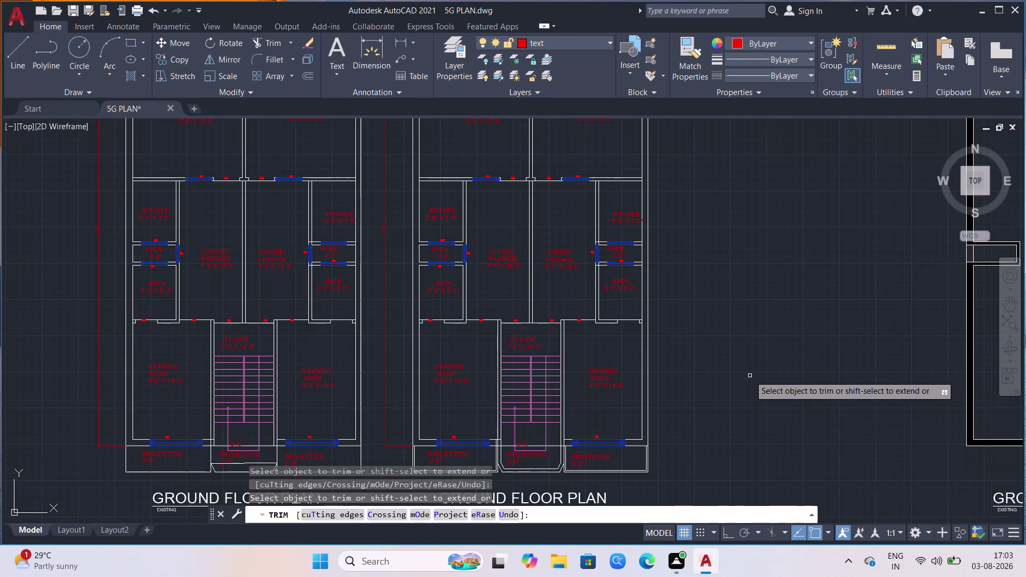
scroll(down, 3)
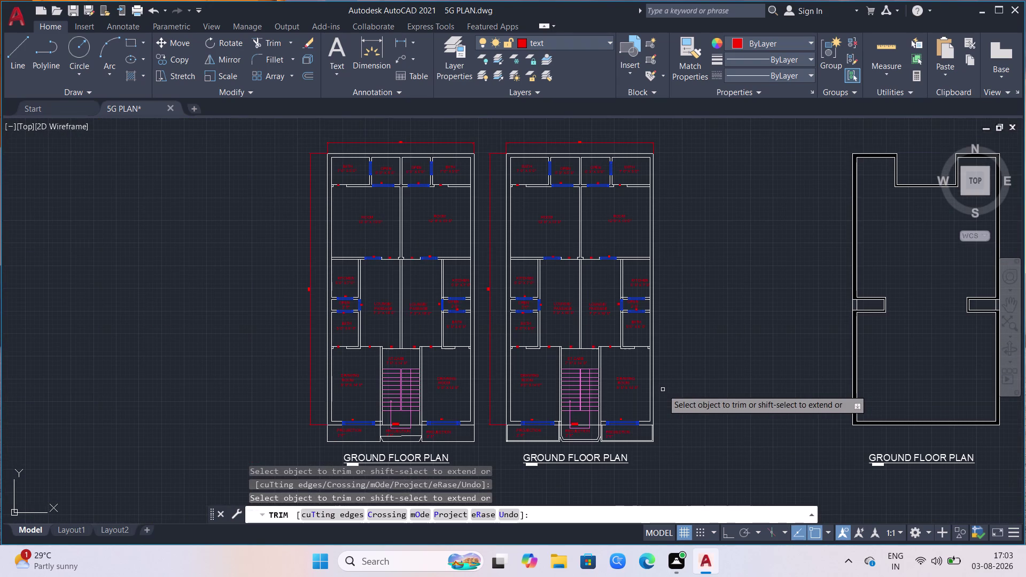